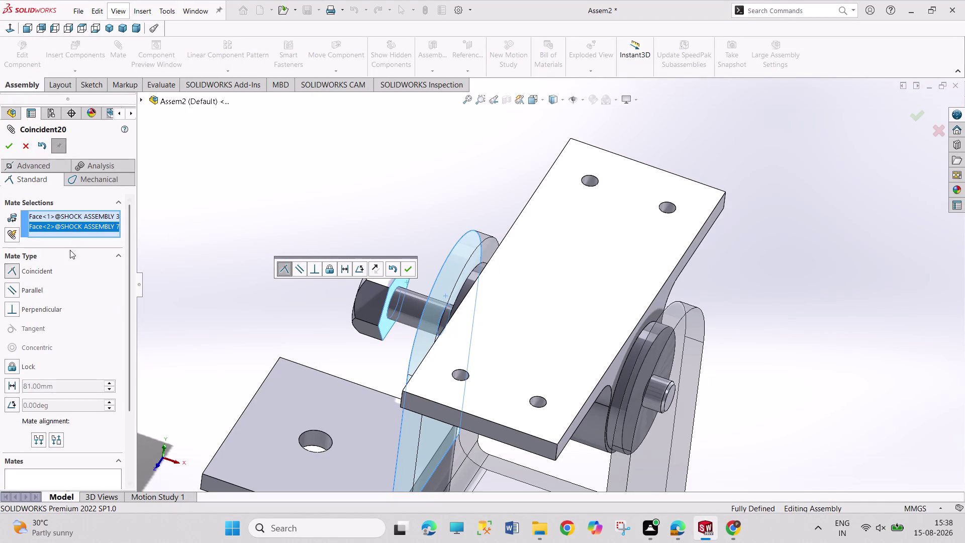
Cancel the Coincident20 mate so the U-support and hex nut stay fully defined.
click(208, 159)
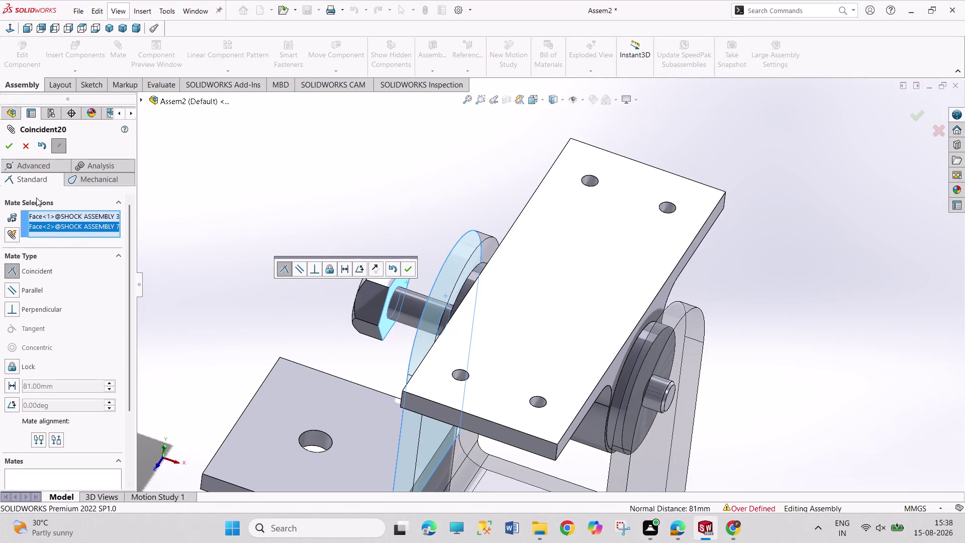
click(26, 145)
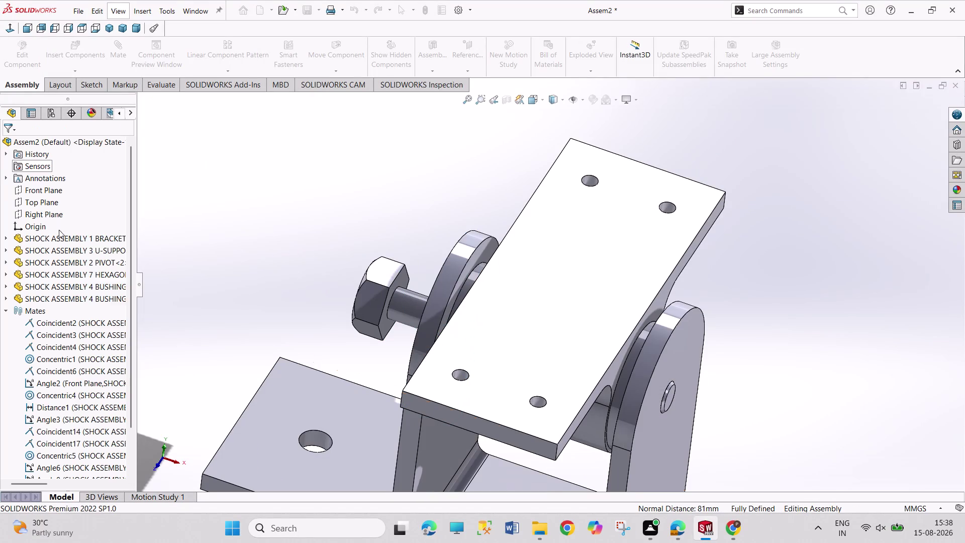
scroll(down, 3)
scroll(down, 3)
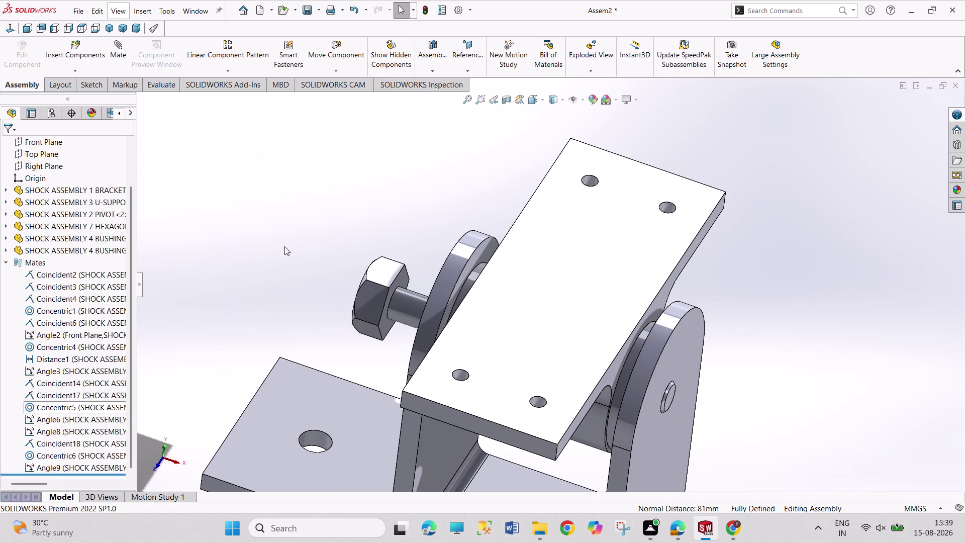
Try dragging the fully defined hexagonal nut to confirm it won't move.
drag(389, 283, 309, 298)
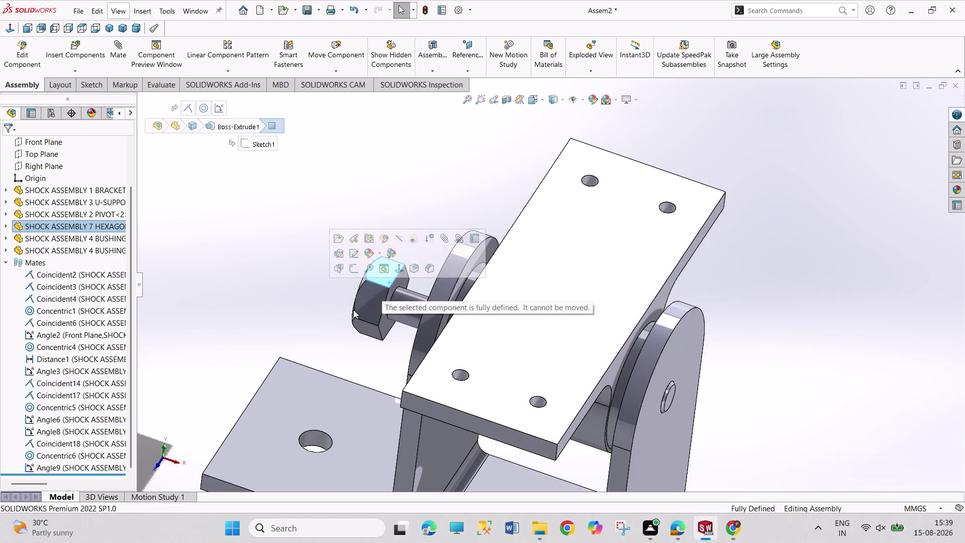
drag(379, 310, 274, 301)
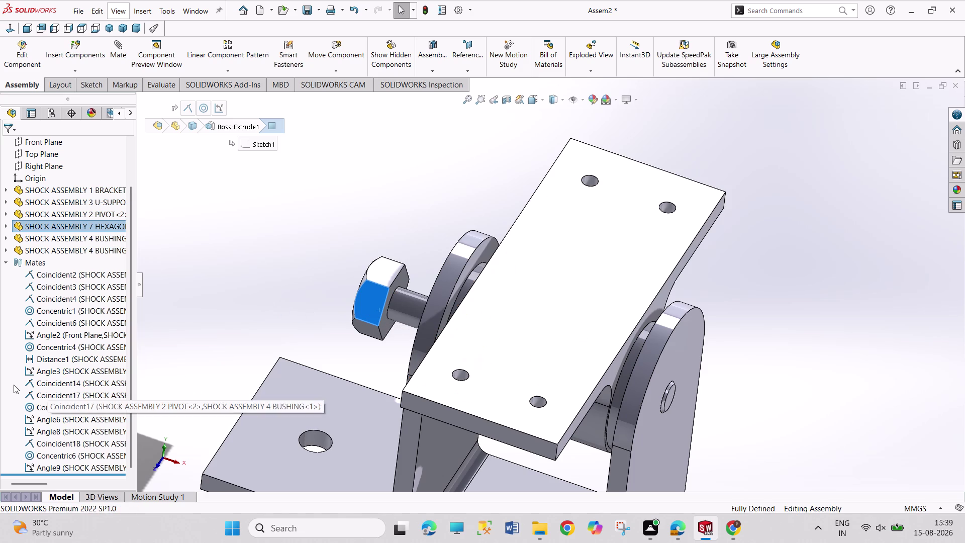
click(69, 381)
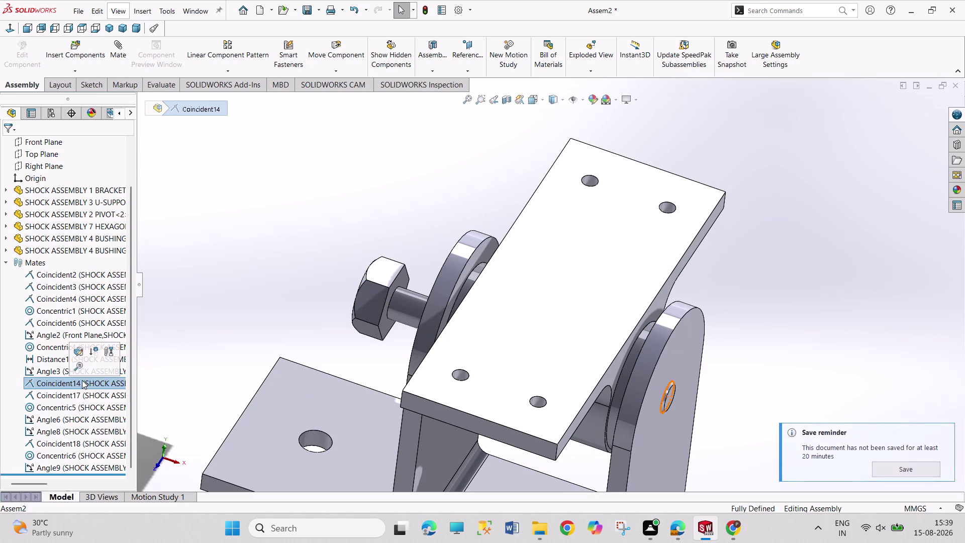
Delete the Coincident14 mate and orbit the assembly toward the bolt side.
right_click(82, 380)
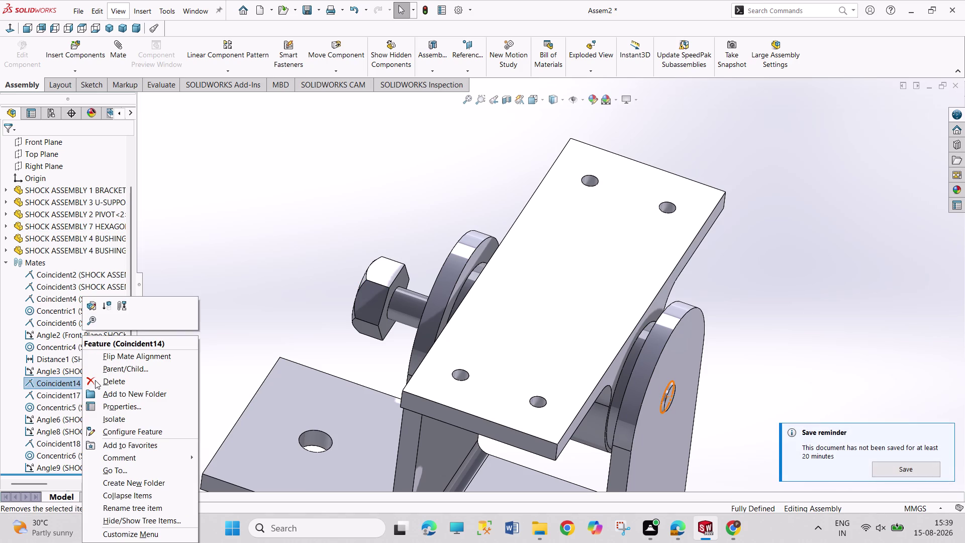
right_click(95, 380)
right_click(100, 379)
click(99, 379)
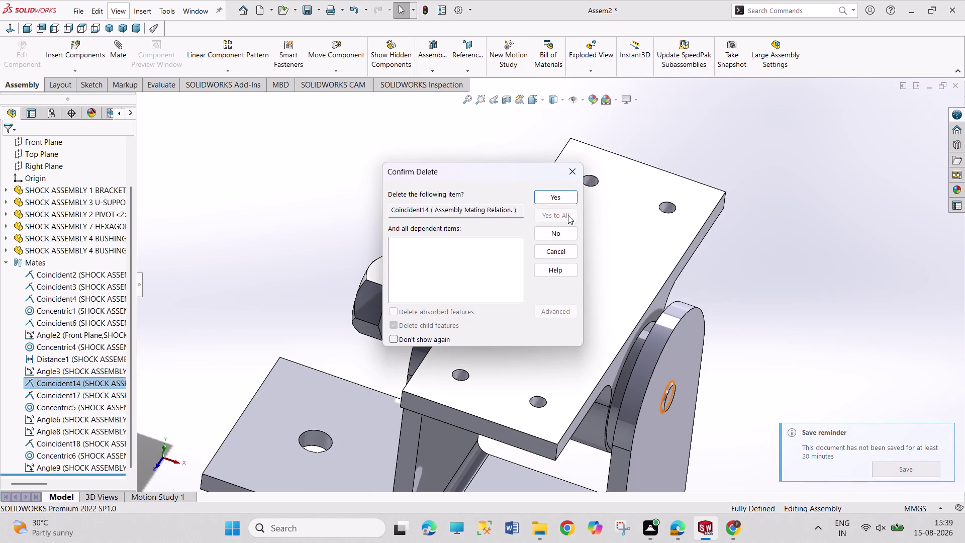
click(562, 191)
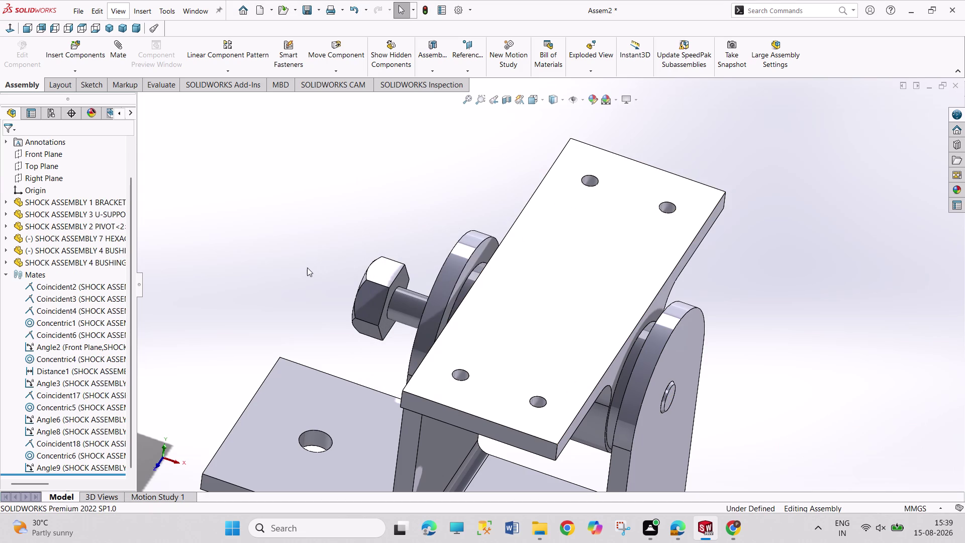
middle_drag(395, 210, 399, 210)
middle_drag(394, 217, 447, 213)
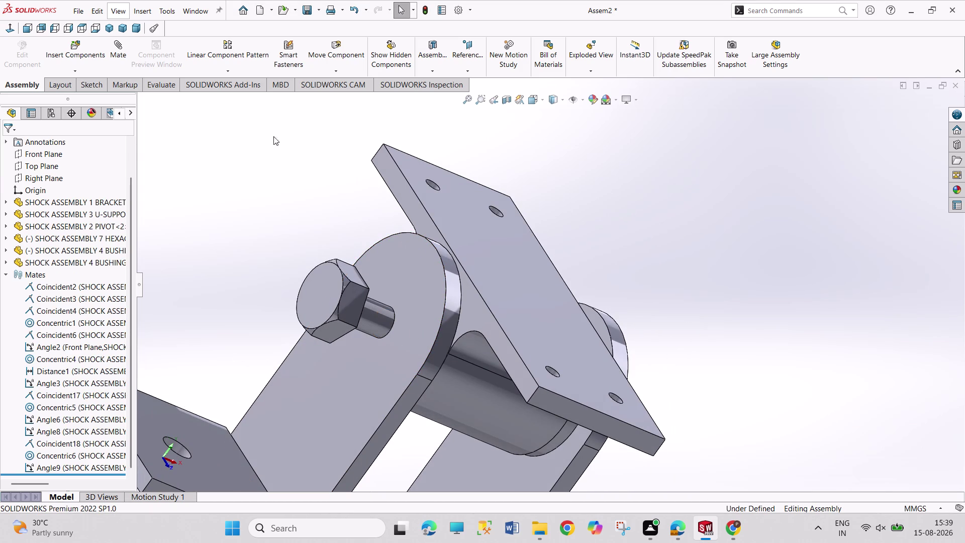
Mate the U-support face and the hexagonal nut face as Coincident21.
drag(116, 62, 121, 61)
click(403, 334)
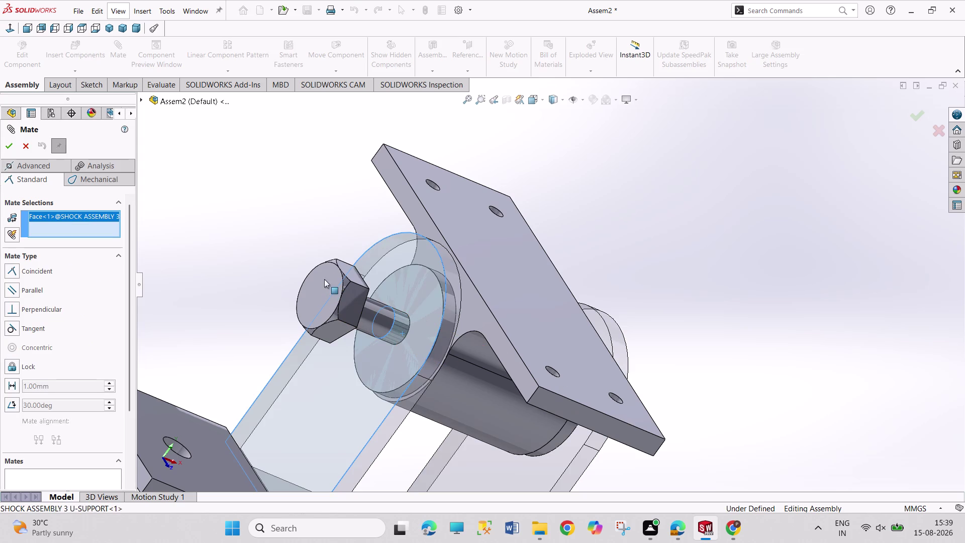
scroll(down, 3)
middle_drag(288, 247, 253, 261)
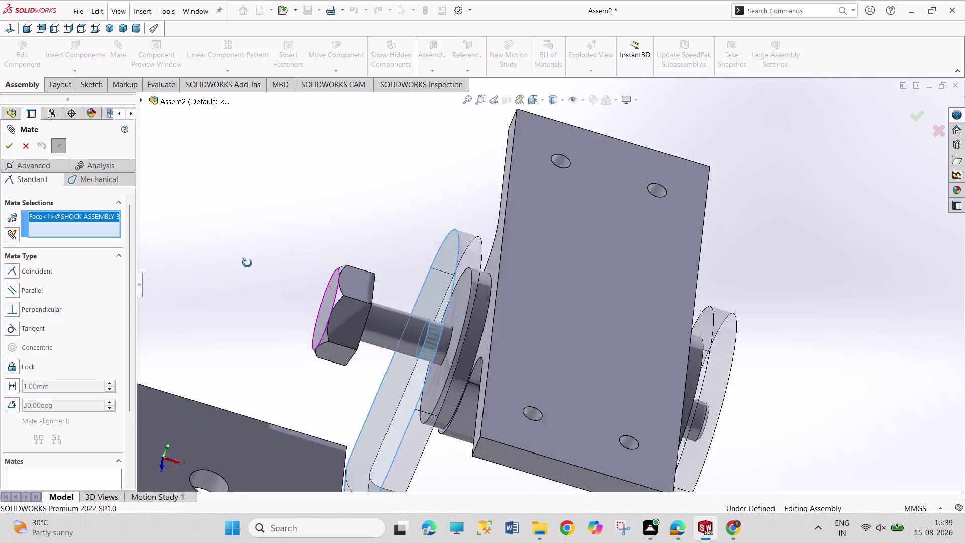
middle_drag(253, 261, 210, 278)
scroll(up, 3)
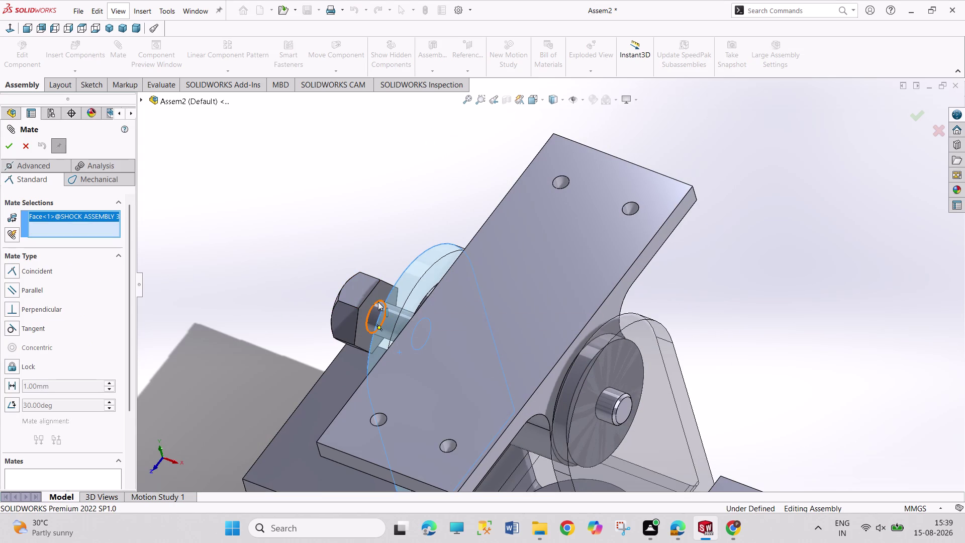
click(377, 294)
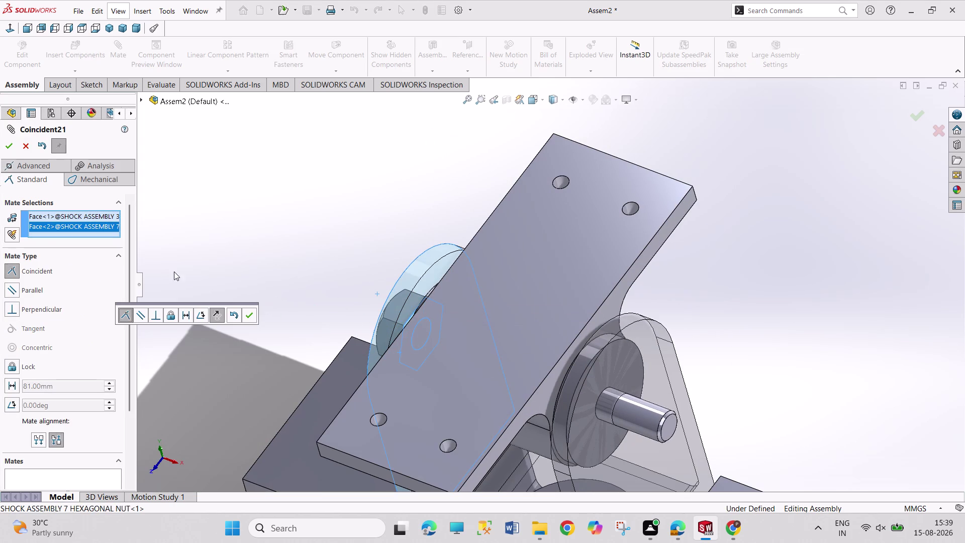
click(5, 143)
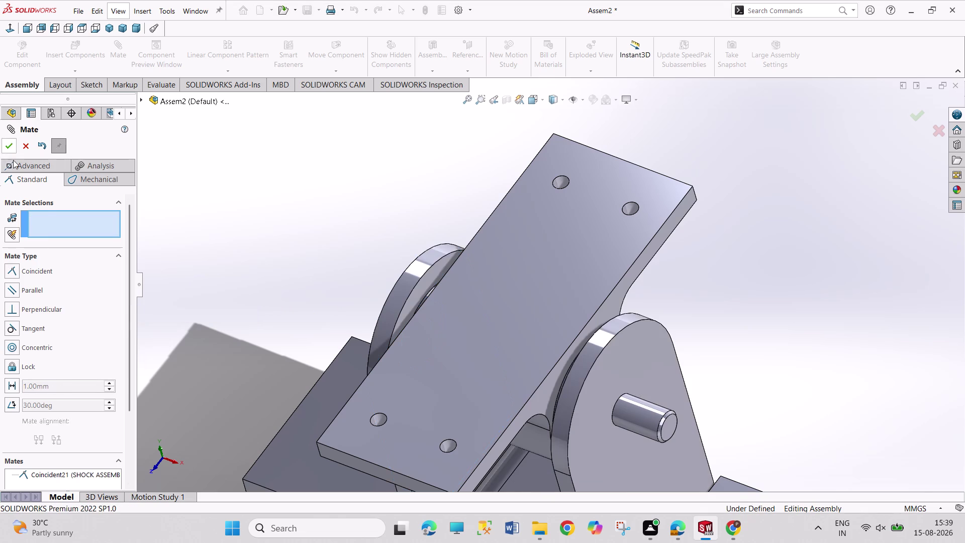
click(7, 138)
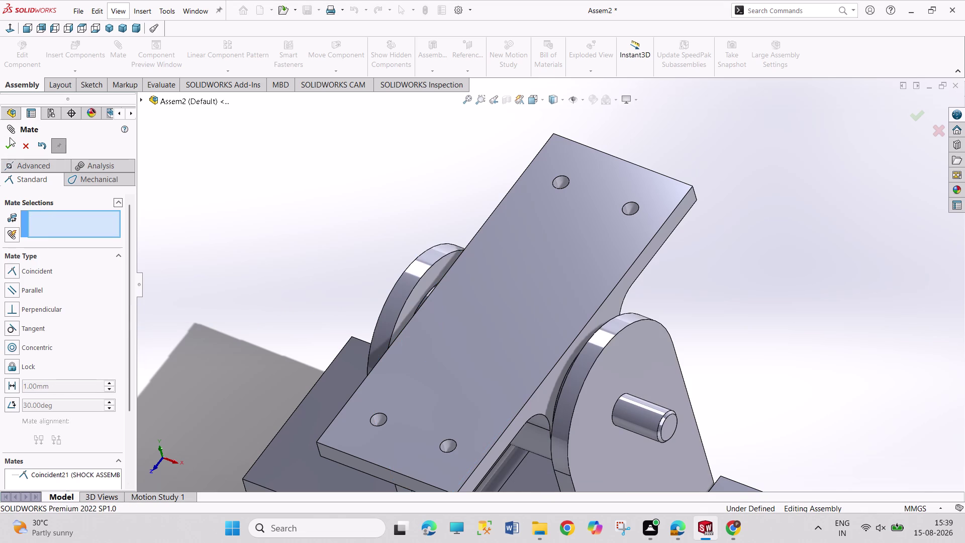
click(16, 143)
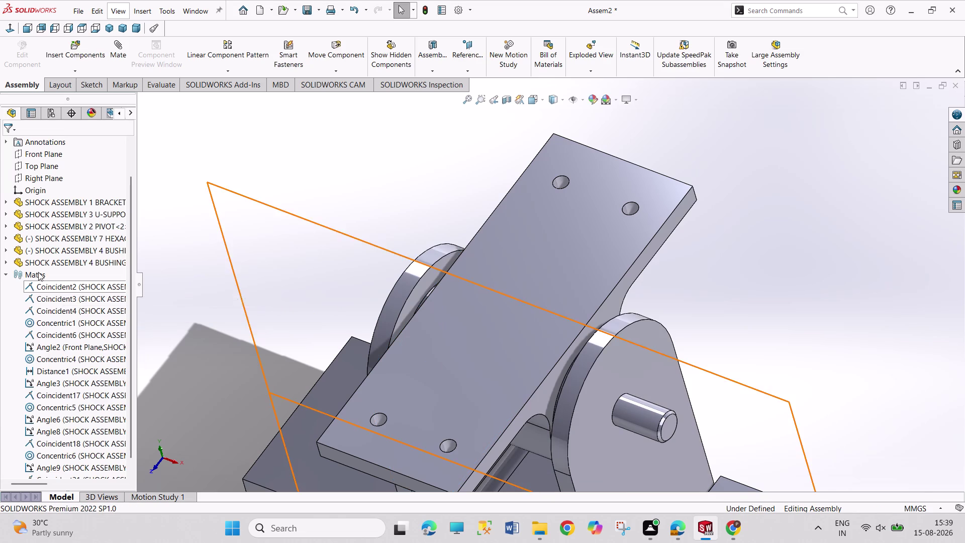
Select the unconstrained bushing and orbit and zoom around the bracket.
click(54, 245)
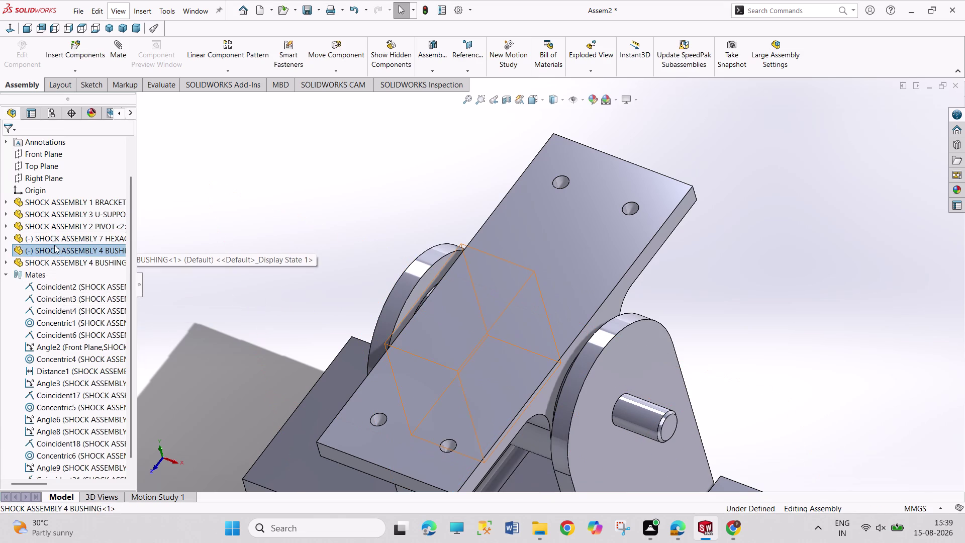
middle_drag(235, 273, 251, 267)
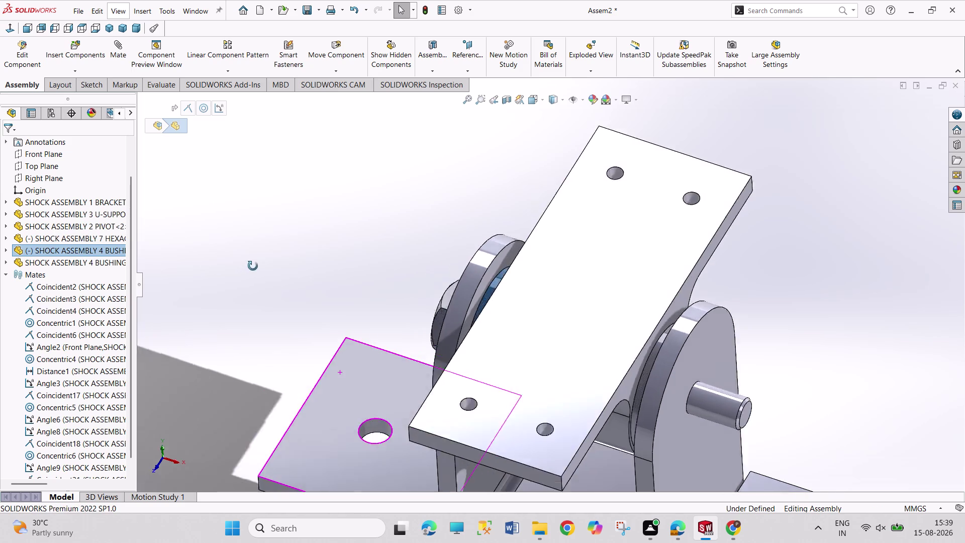
middle_drag(251, 267, 274, 254)
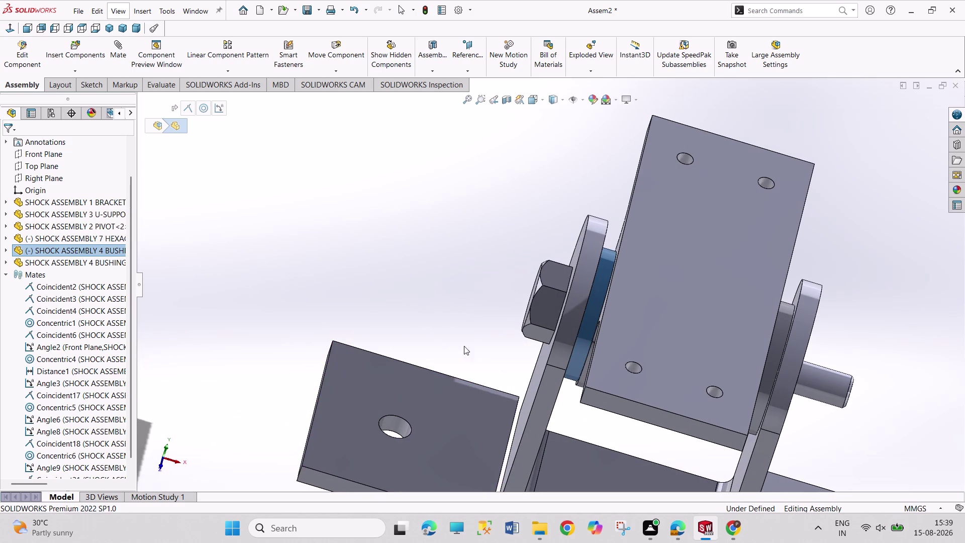
scroll(down, 3)
scroll(down, 3)
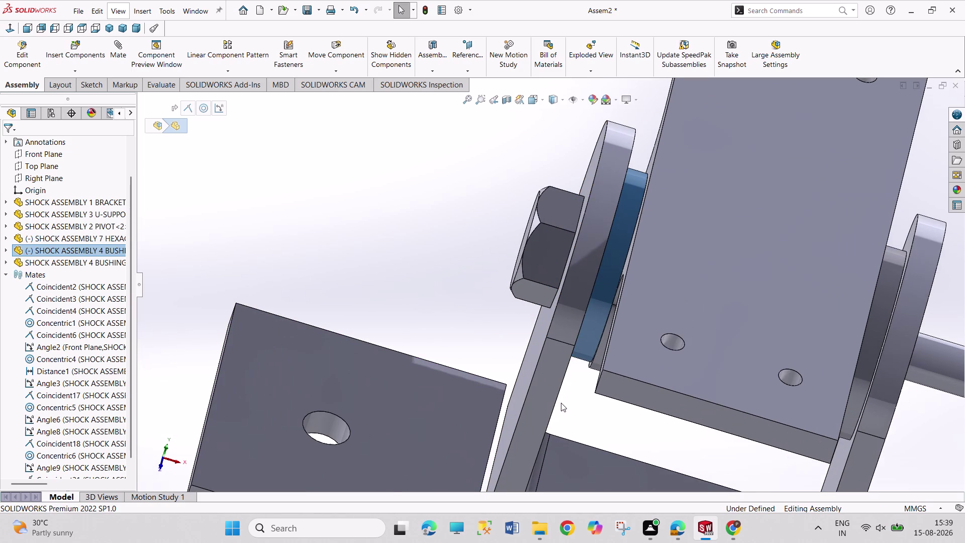
scroll(up, 3)
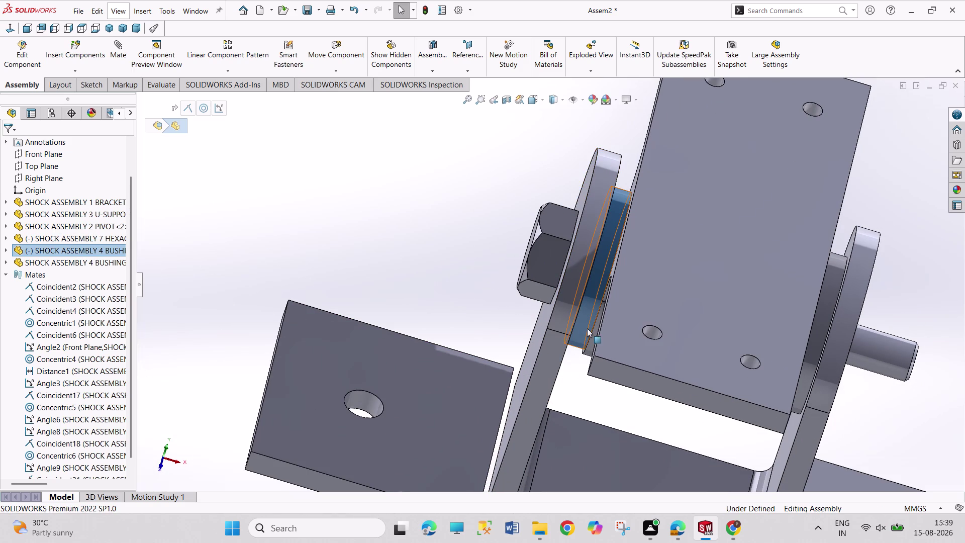
Slide the bushing and the hex bolt along the shaft, clear of the bracket.
drag(587, 328, 504, 294)
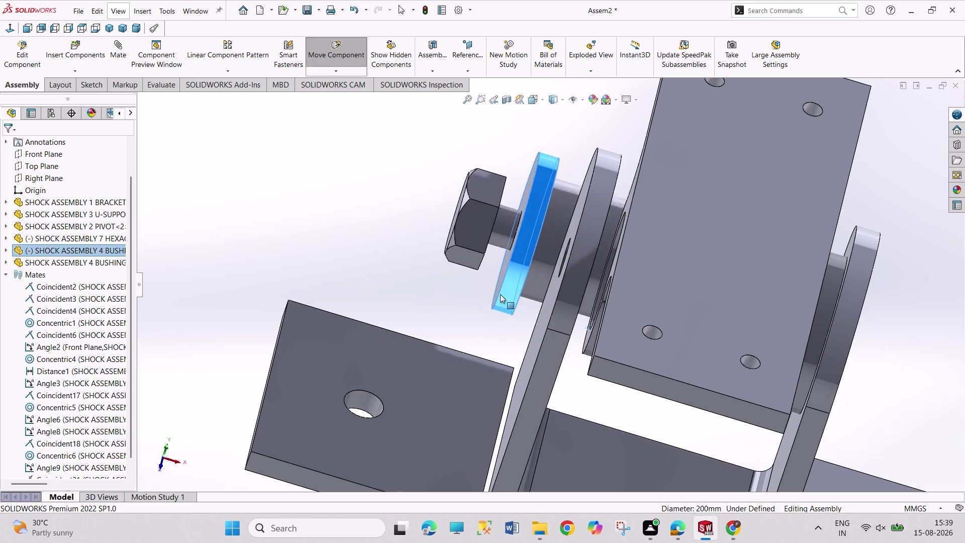
drag(504, 294, 306, 288)
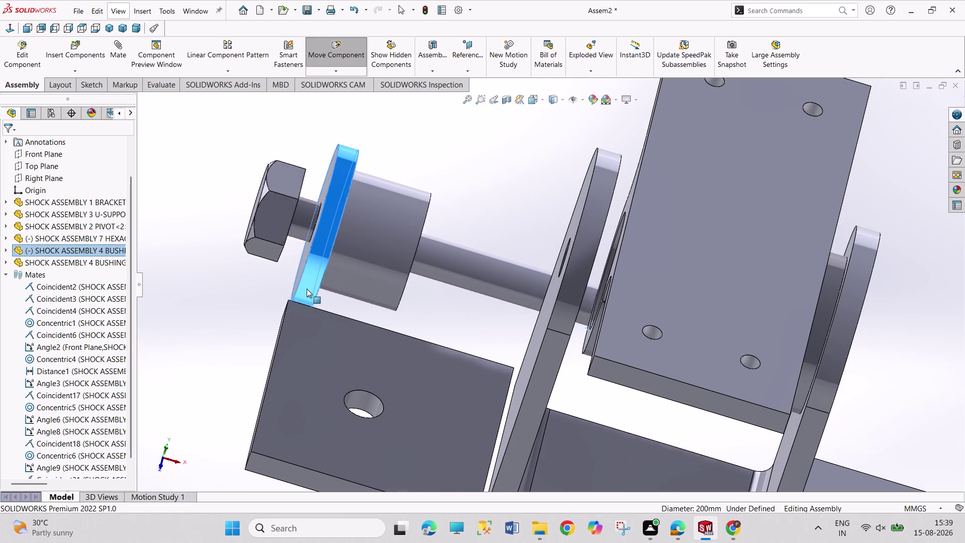
drag(306, 287, 359, 304)
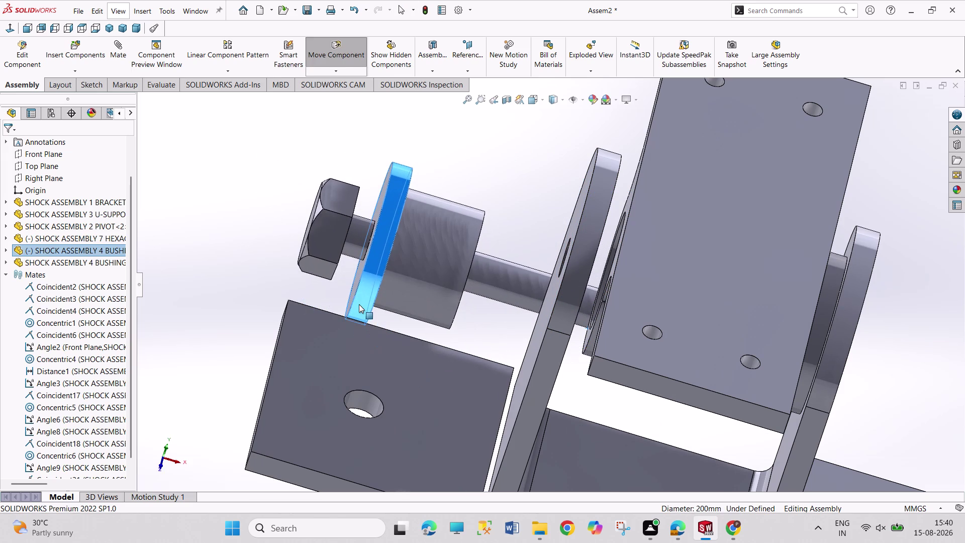
click(479, 321)
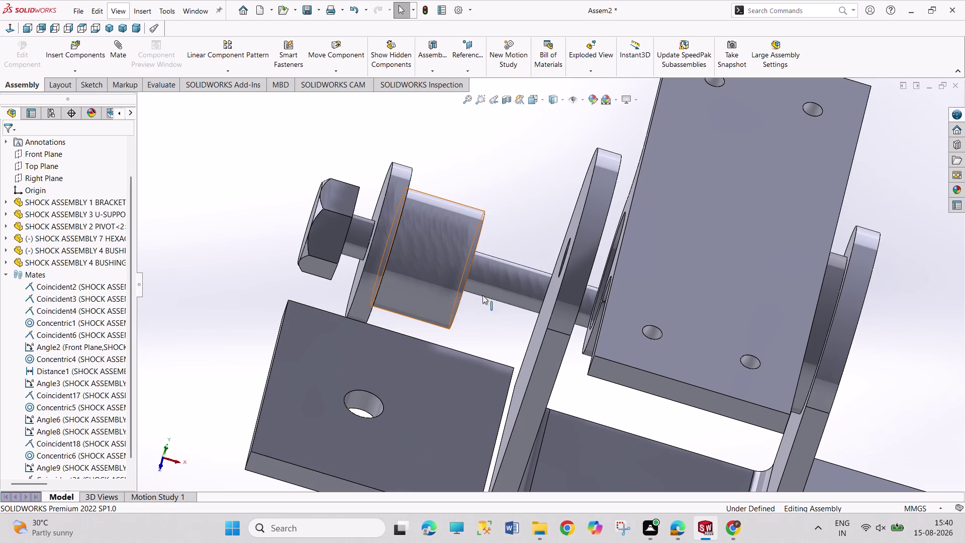
drag(489, 291, 174, 190)
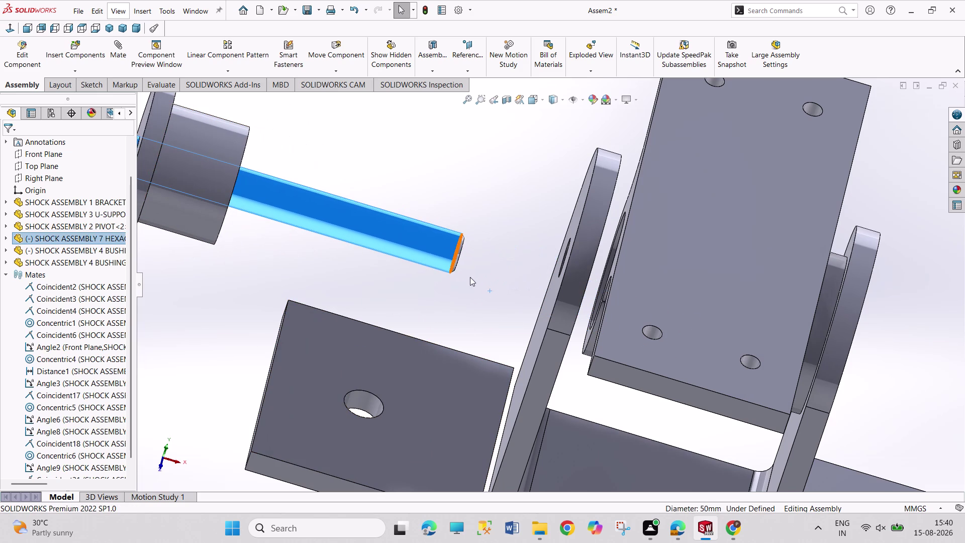
middle_drag(470, 274, 442, 273)
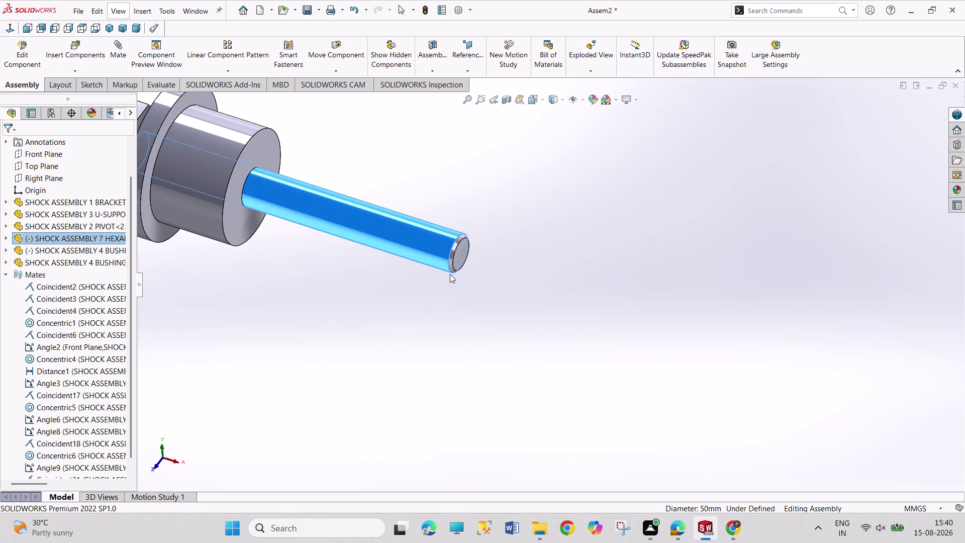
Fix the hexagonal nut in place so the assembly reads fully defined.
click(451, 274)
scroll(up, 3)
scroll(up, 3)
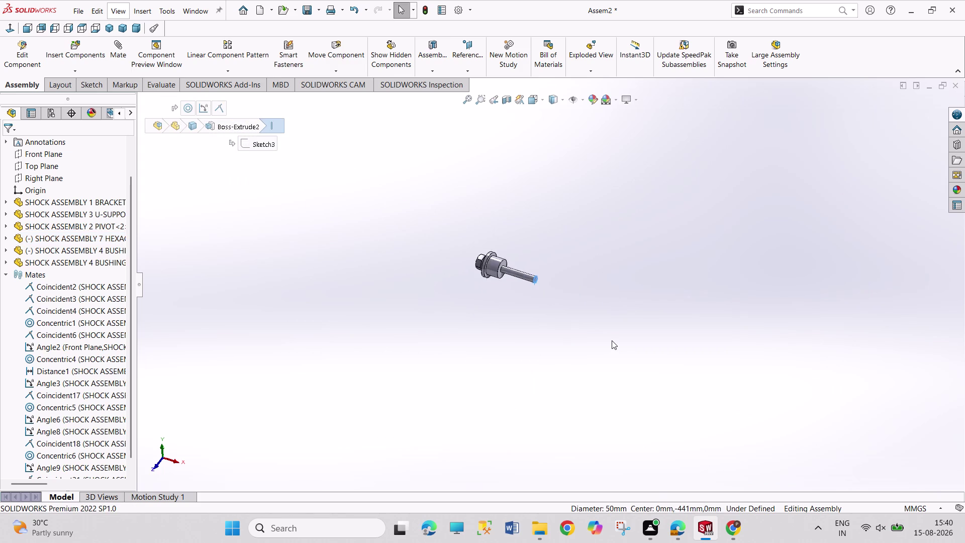
scroll(down, 3)
scroll(up, 3)
scroll(up, 3)
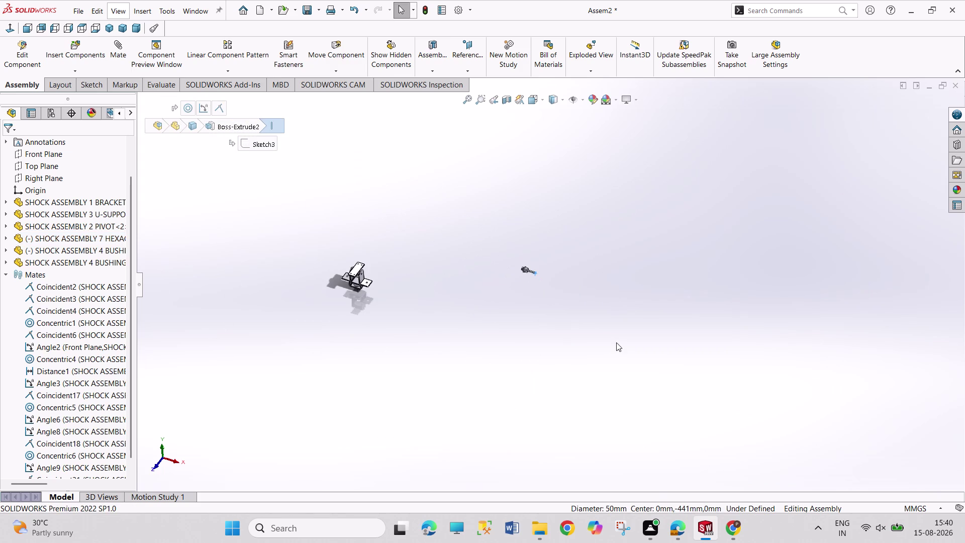
scroll(down, 3)
scroll(down, 3)
scroll(down, 3)
scroll(up, 3)
scroll(up, 3)
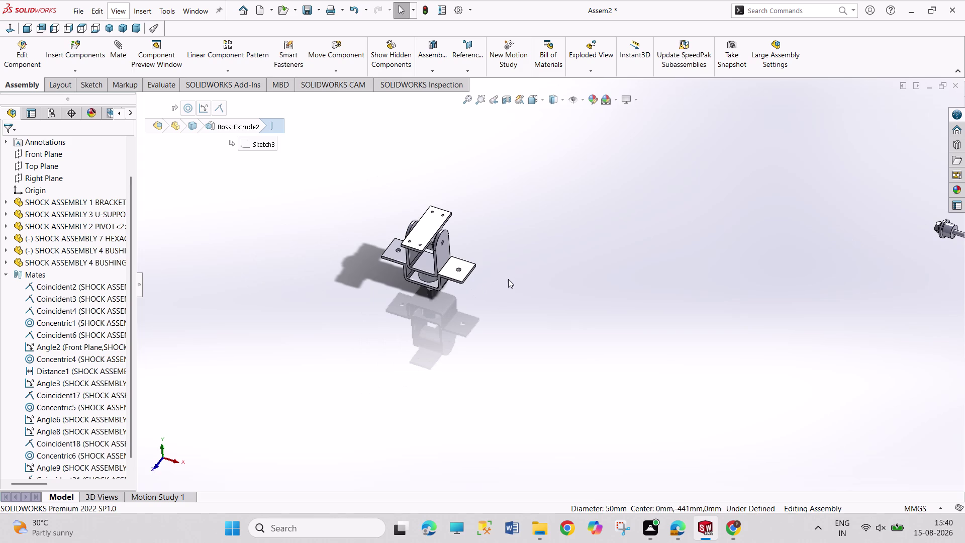
click(442, 247)
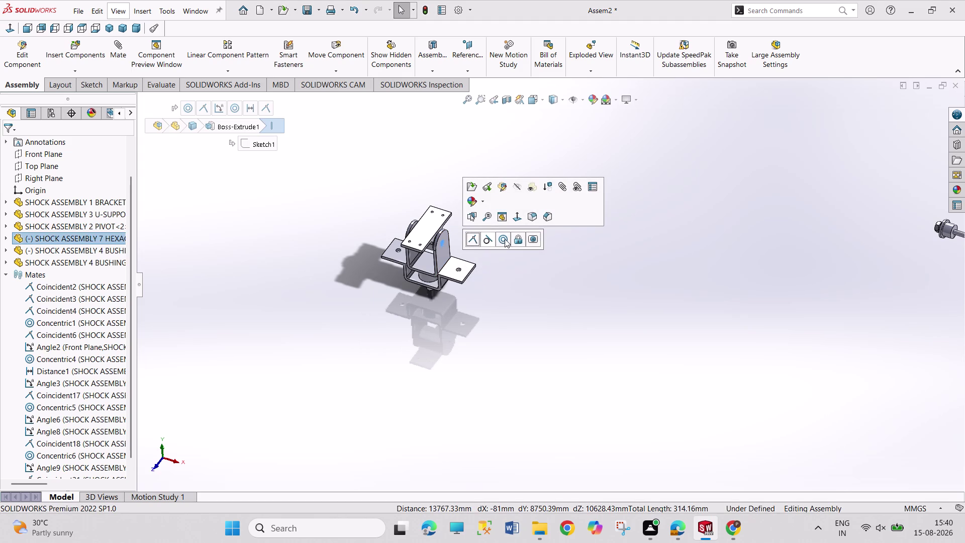
click(505, 238)
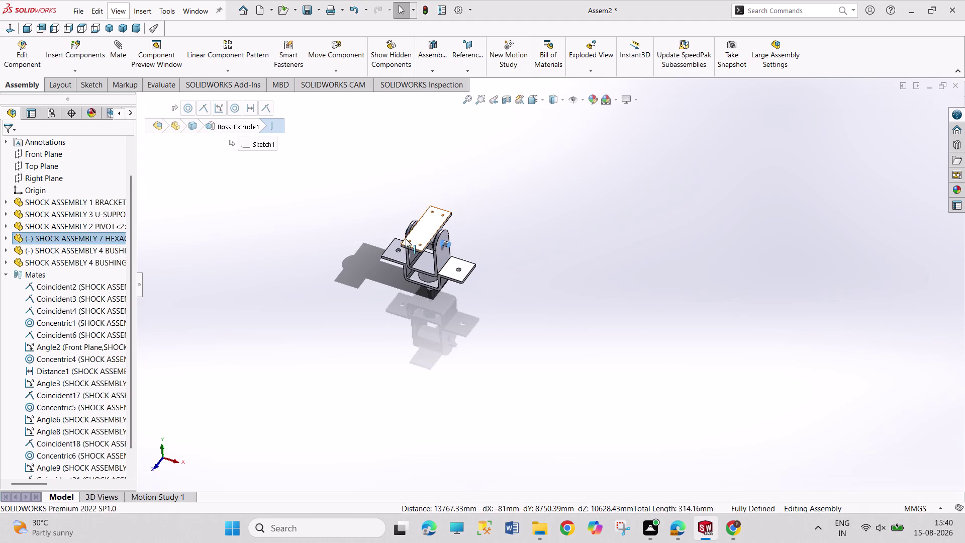
Zoom and orbit in close on the bracket to see its top.
scroll(up, 3)
scroll(down, 3)
scroll(down, 3)
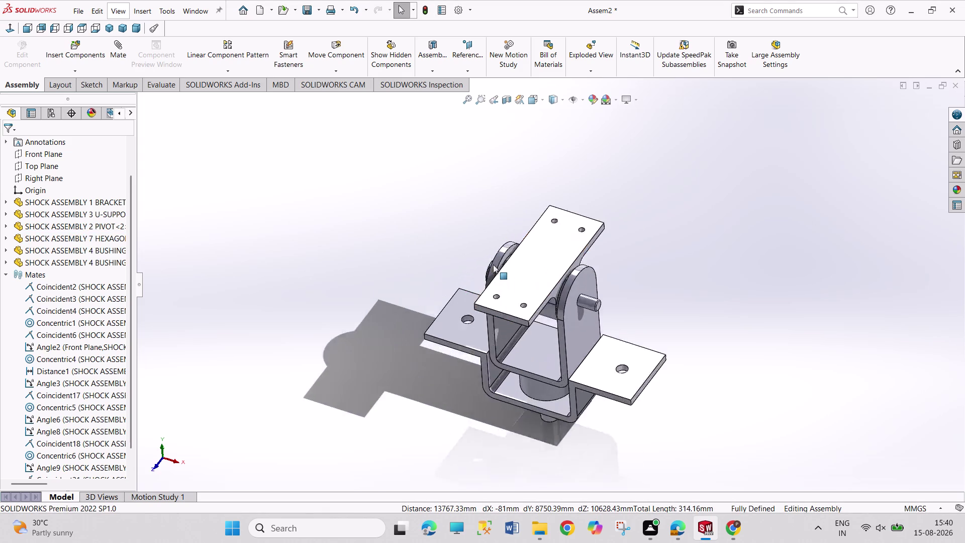
scroll(down, 3)
middle_drag(444, 282, 489, 282)
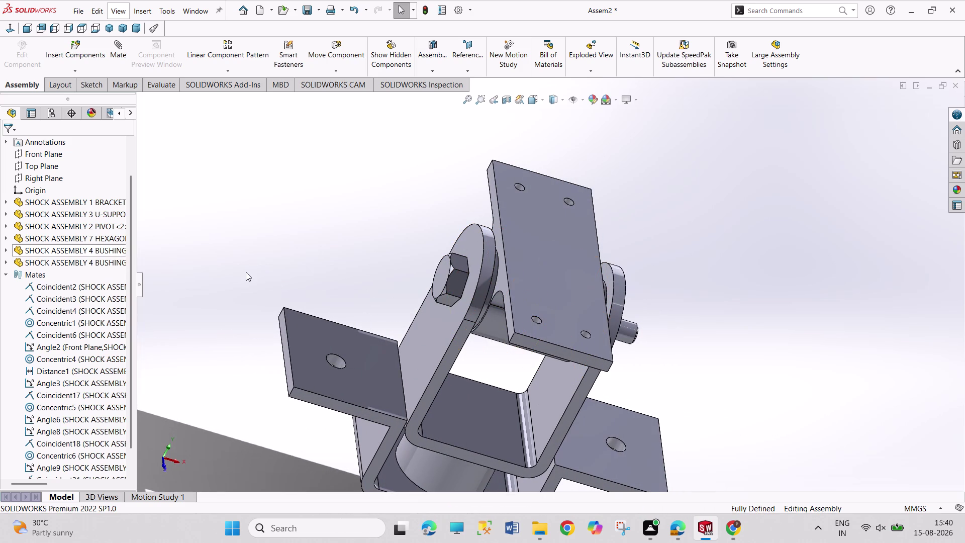
middle_drag(252, 275, 232, 250)
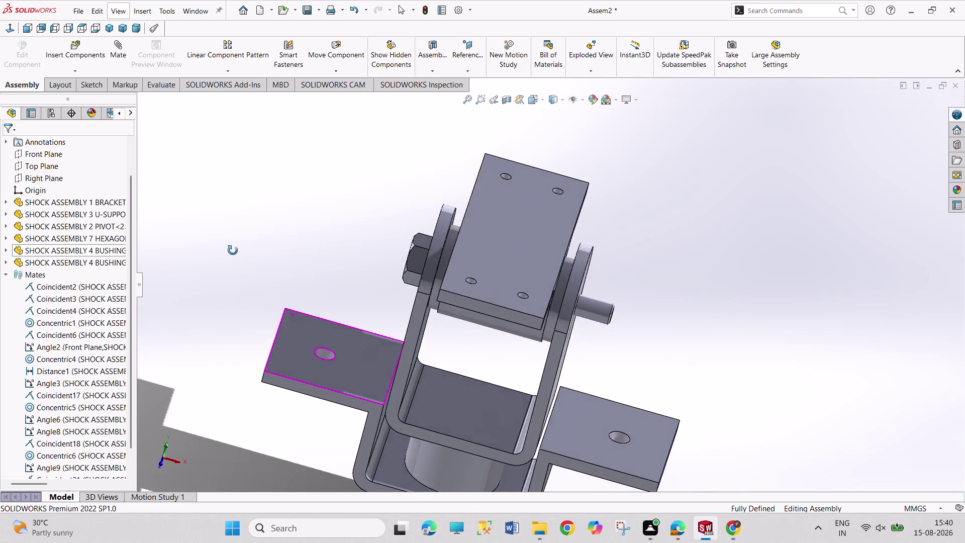
middle_drag(233, 250, 217, 249)
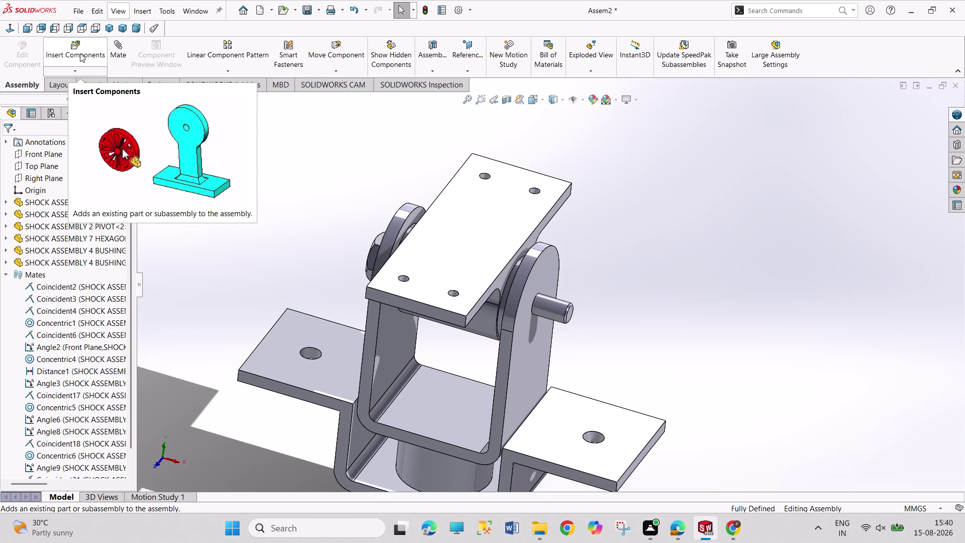
Insert SHOCK ASSEMBLY 8 CASTLE NUT and place it beside the bracket's protruding pin.
click(80, 57)
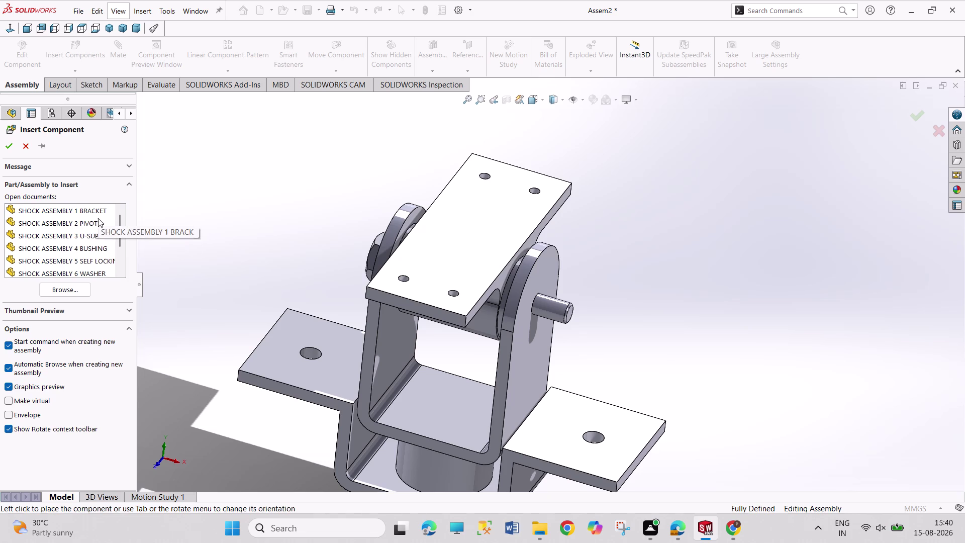
scroll(down, 3)
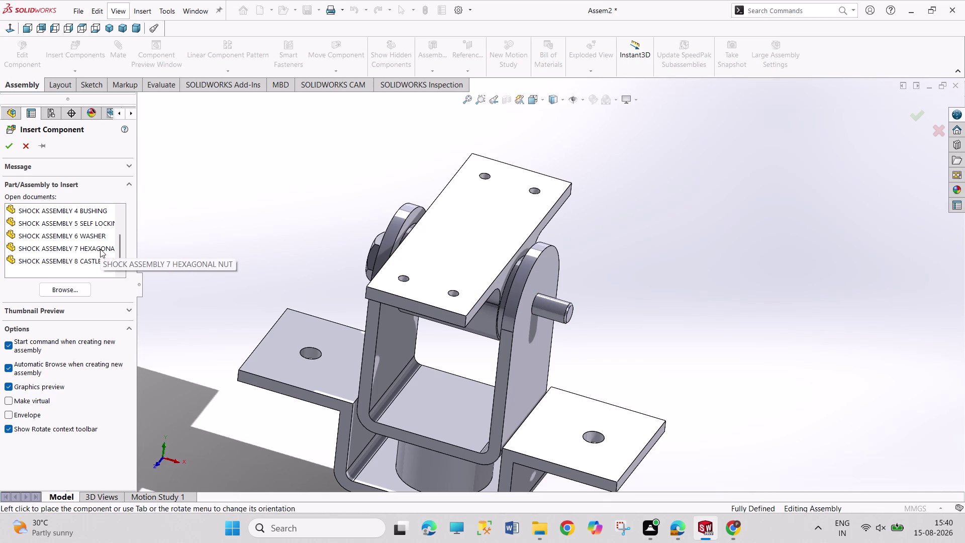
double_click(106, 224)
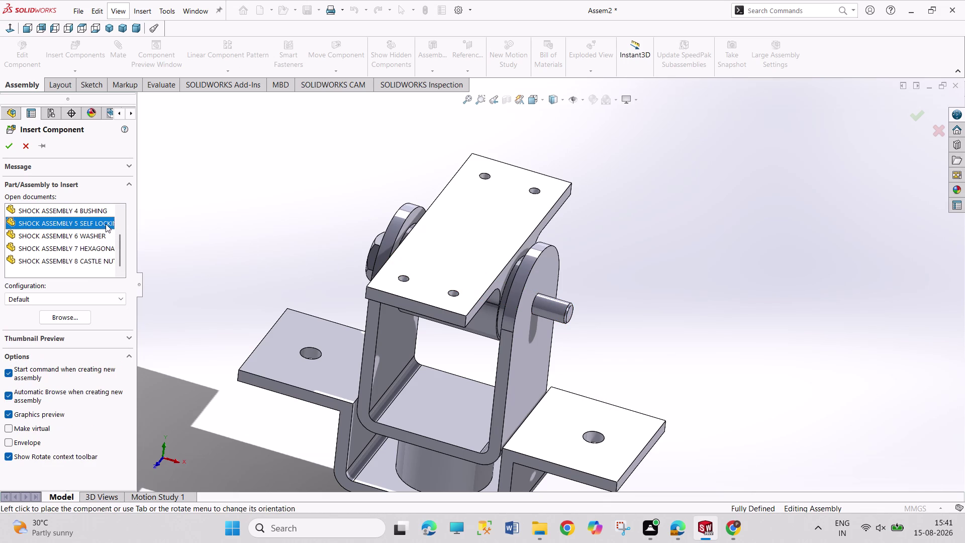
double_click(92, 248)
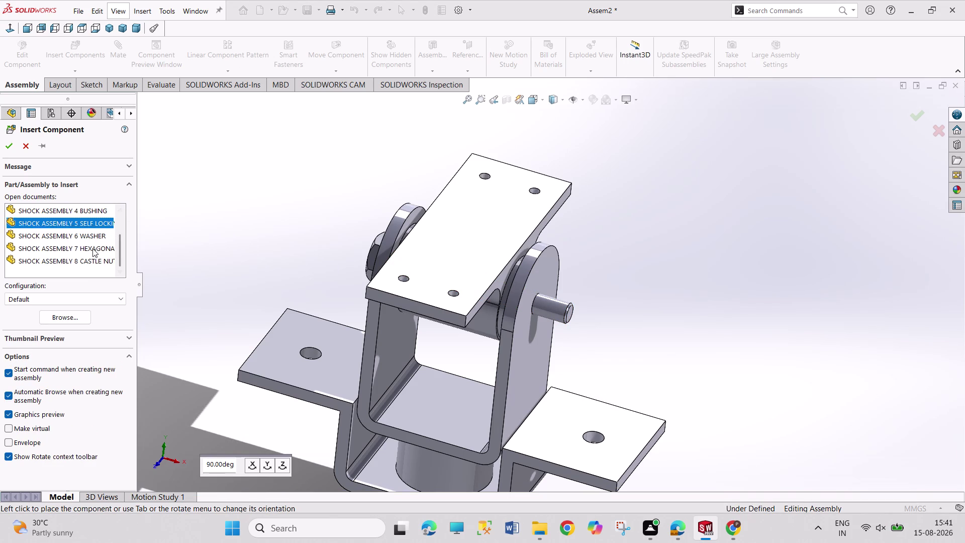
double_click(103, 259)
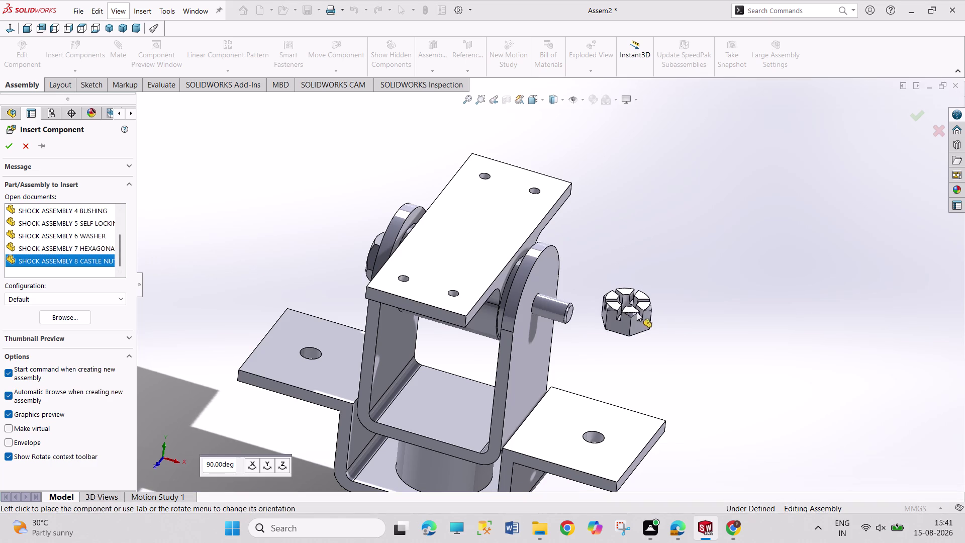
click(640, 306)
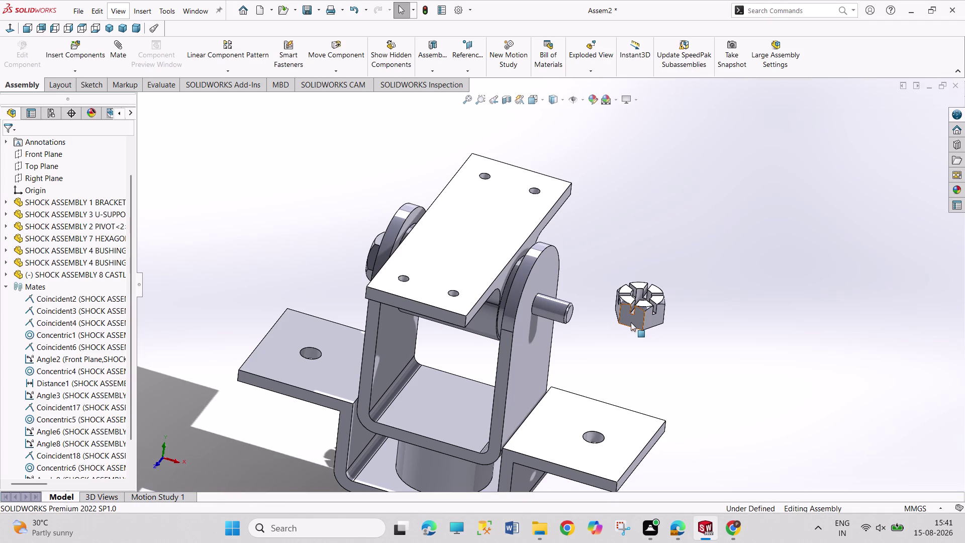
middle_drag(593, 341, 617, 236)
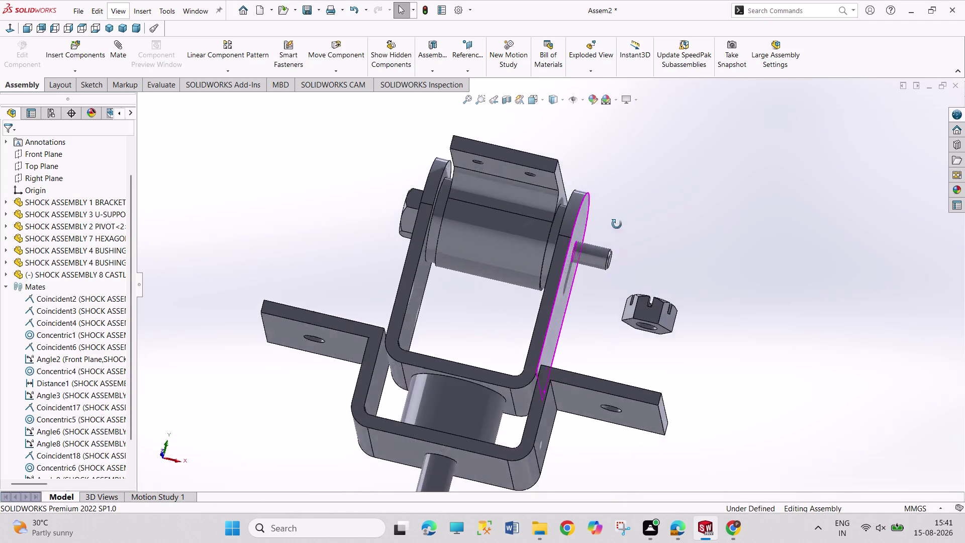
middle_drag(617, 236, 617, 212)
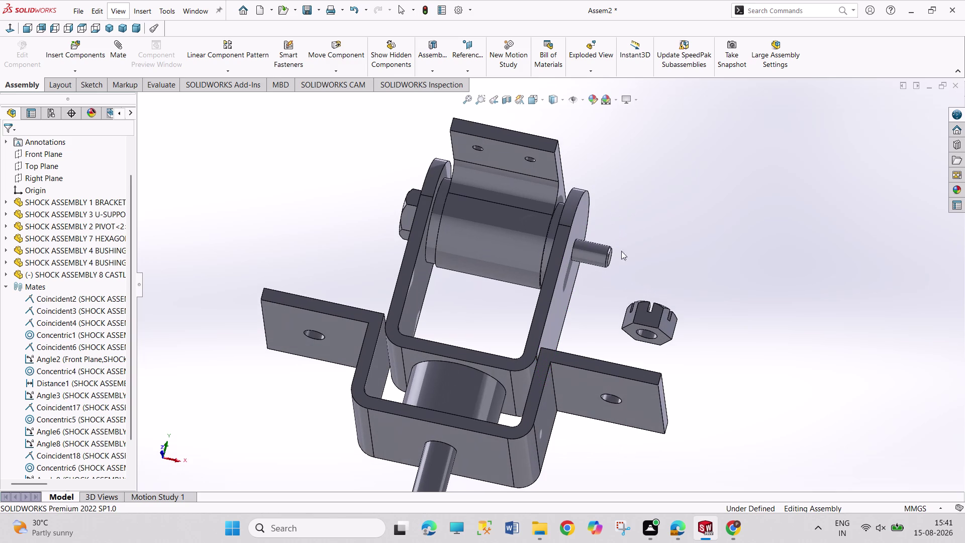
Make the castle nut's hole concentric with the pin.
click(657, 338)
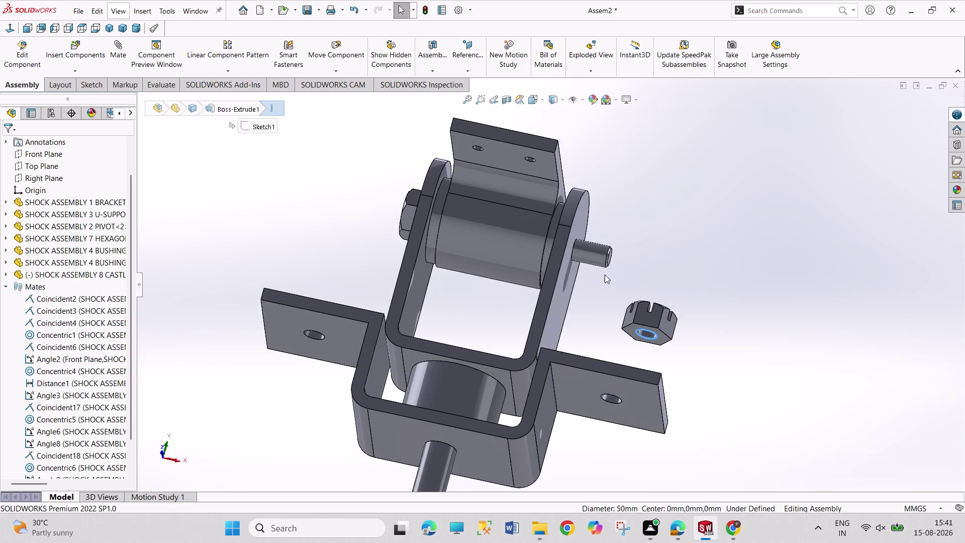
click(605, 265)
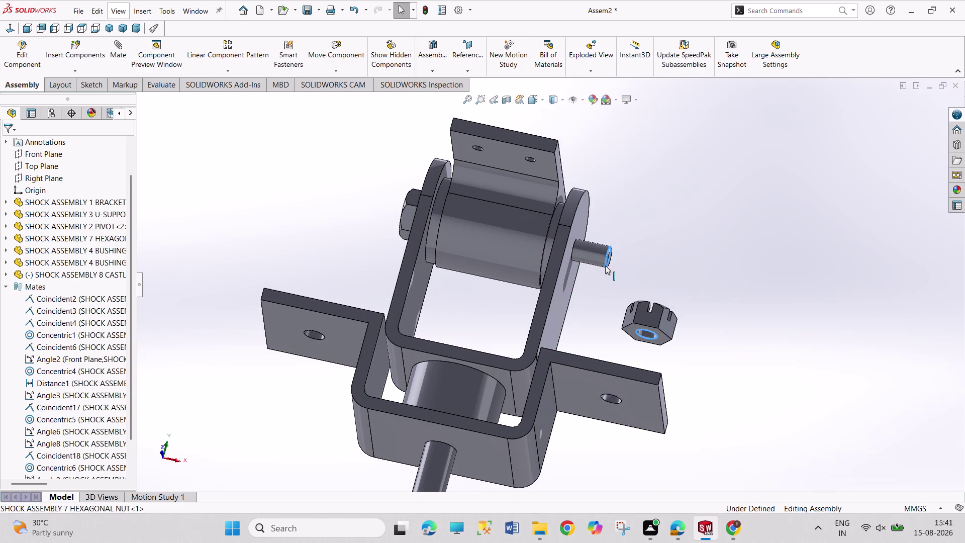
click(665, 260)
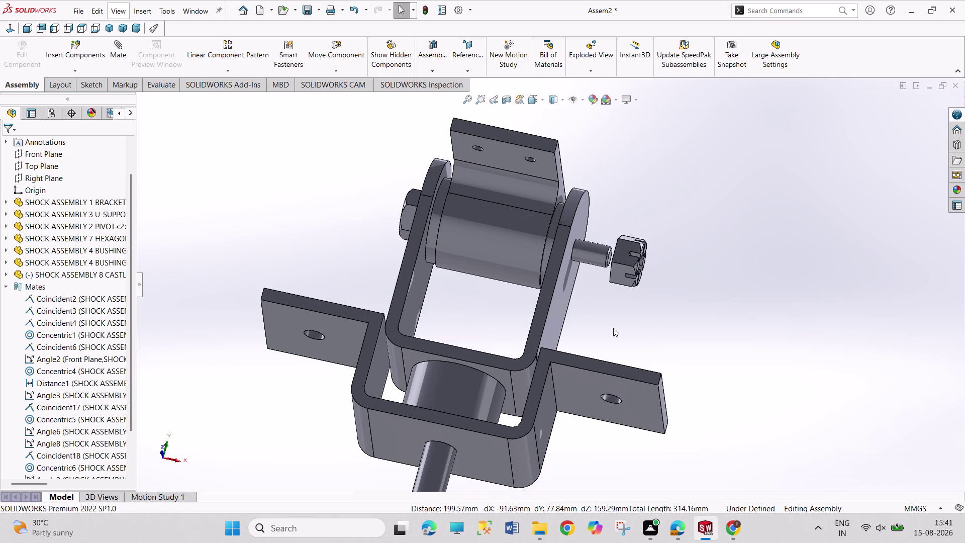
Seat the castle nut's flat face against the U-support's outer face.
middle_drag(600, 319, 638, 341)
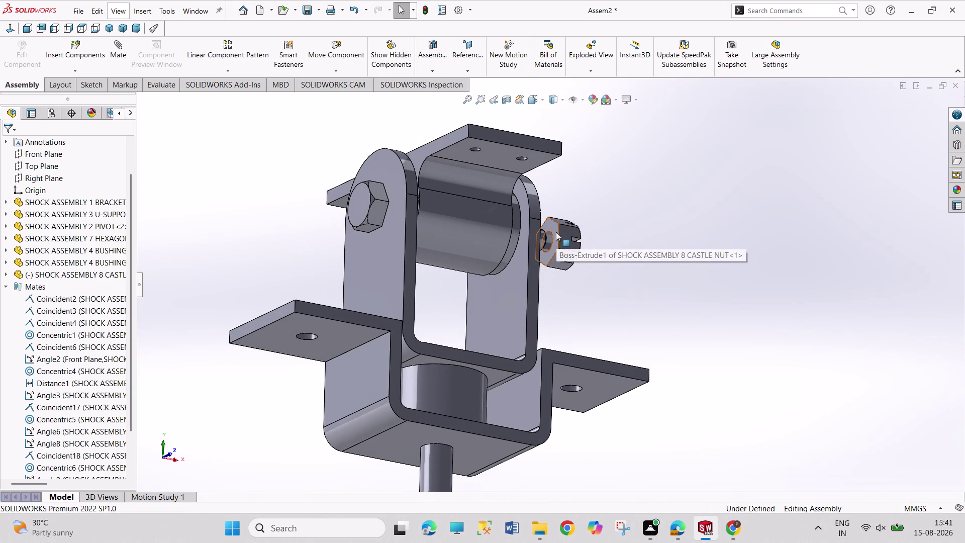
click(556, 232)
middle_drag(598, 279, 511, 303)
click(584, 283)
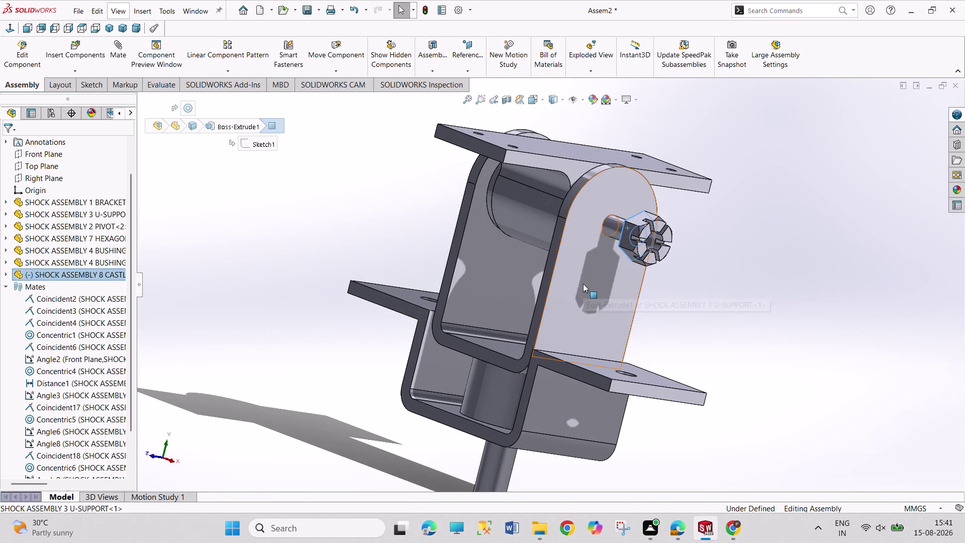
click(614, 273)
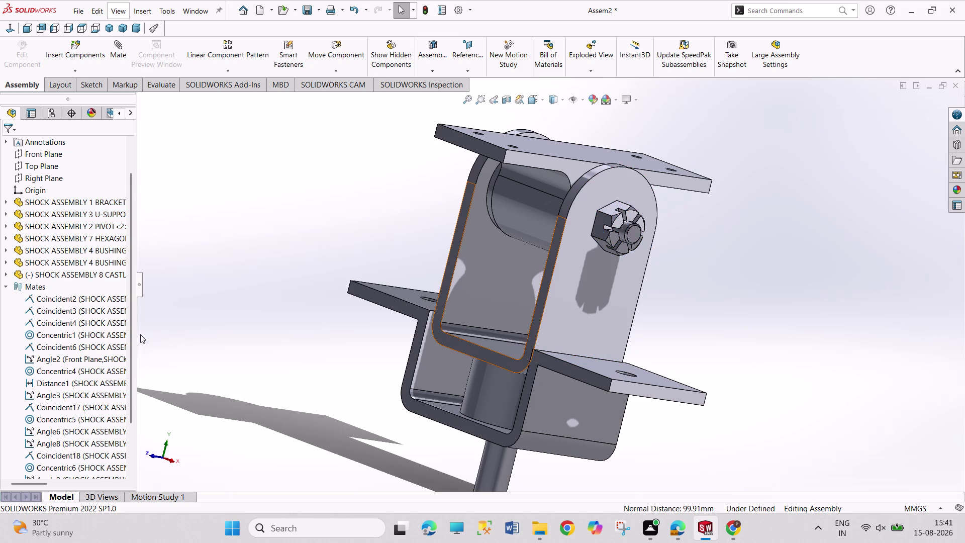
Try an angle mate between the castle nut and assembly Top Planes, then undo it.
click(6, 274)
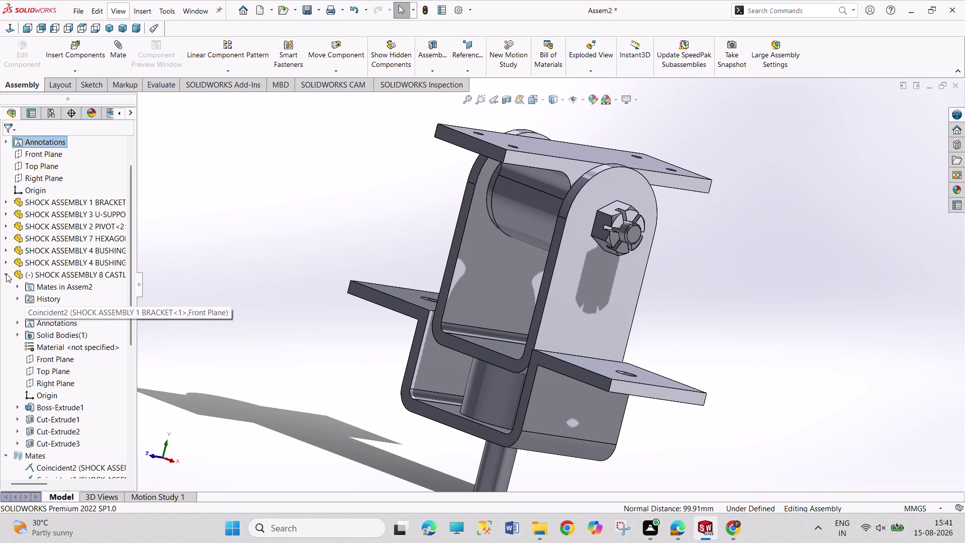
click(48, 380)
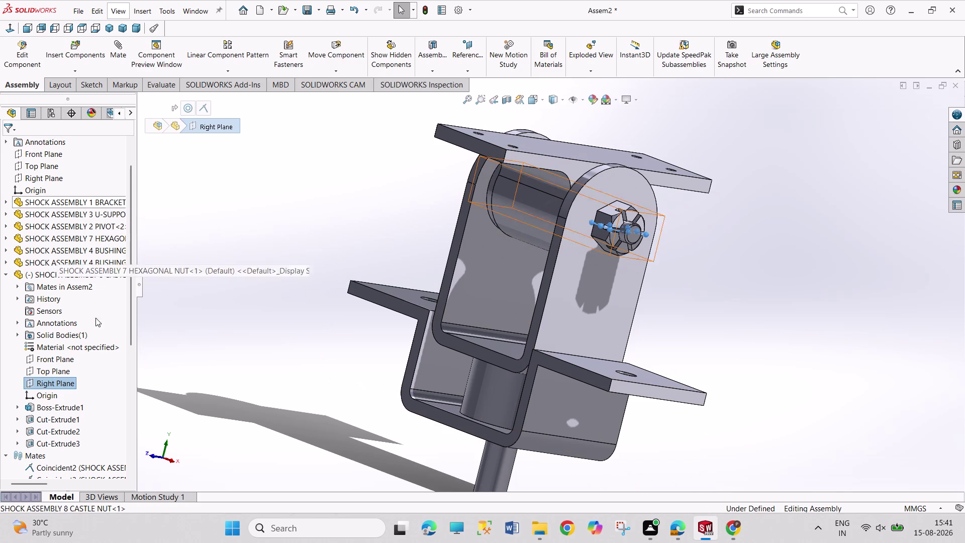
click(200, 357)
click(56, 371)
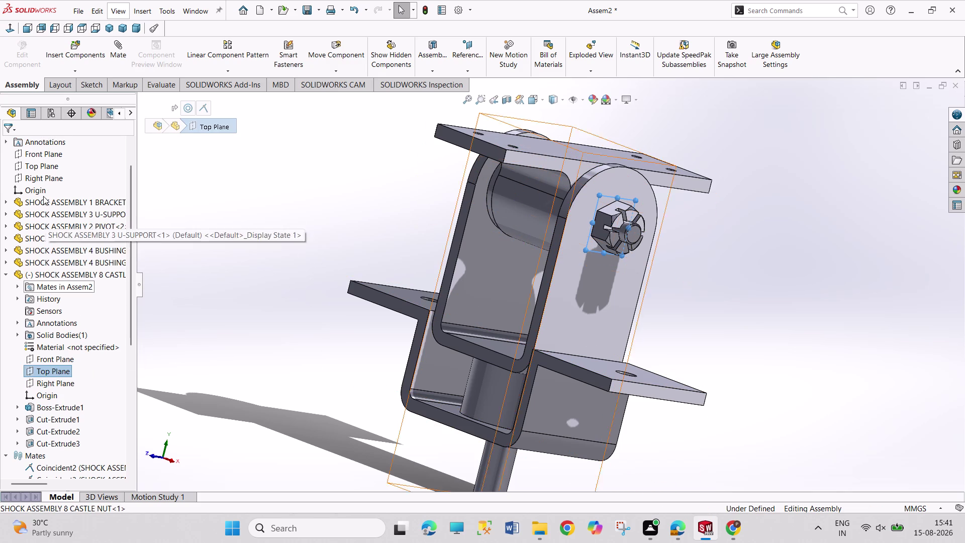
click(32, 163)
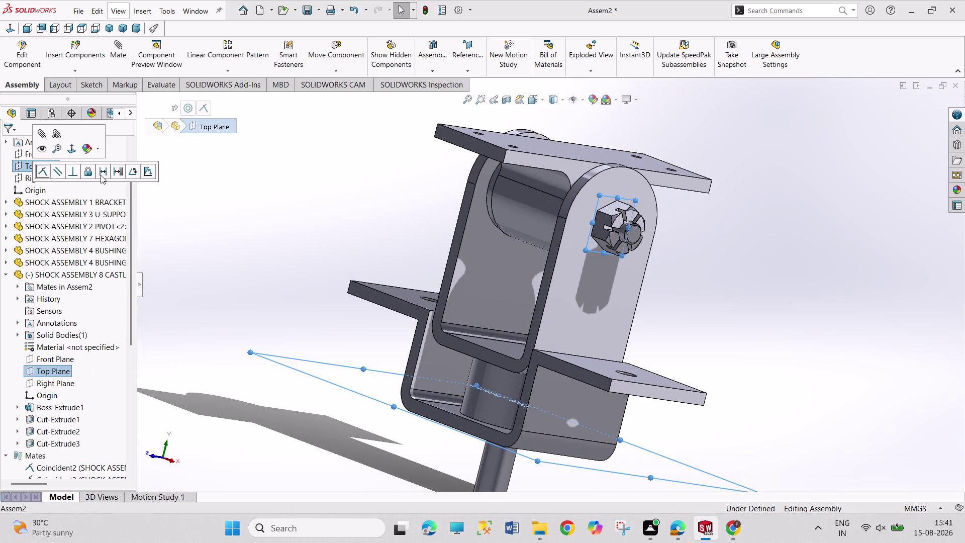
click(131, 174)
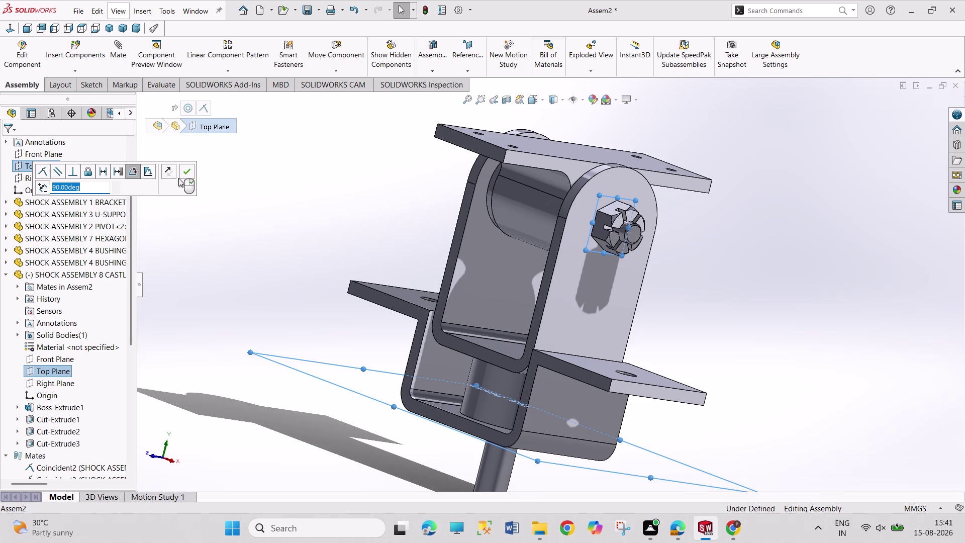
click(185, 171)
key(ctrl+z)
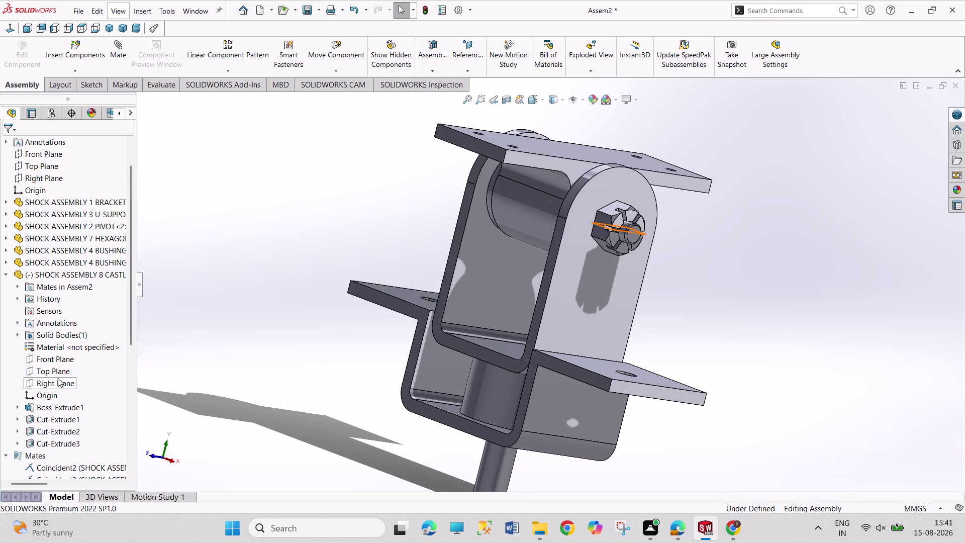
Add an angle mate between the castle nut and assembly Front Planes.
click(58, 359)
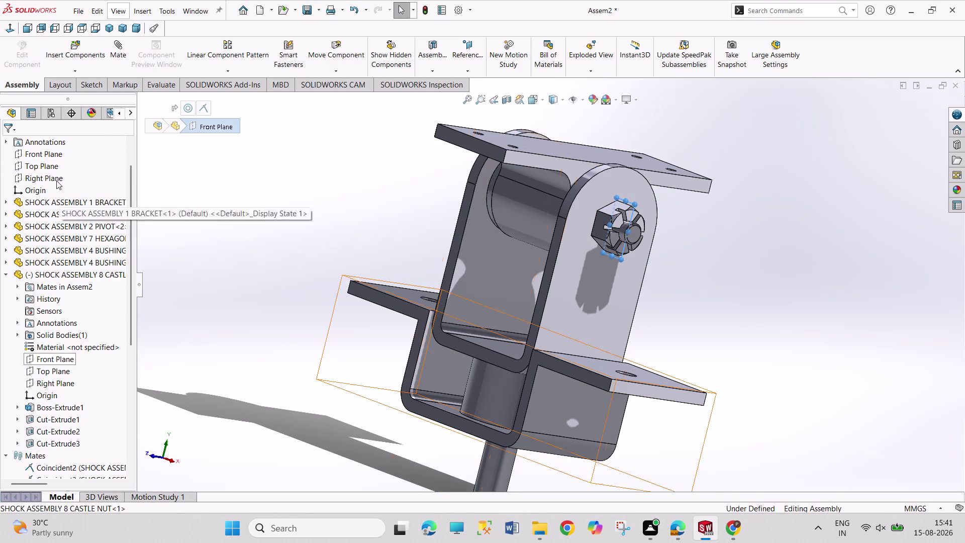
click(49, 157)
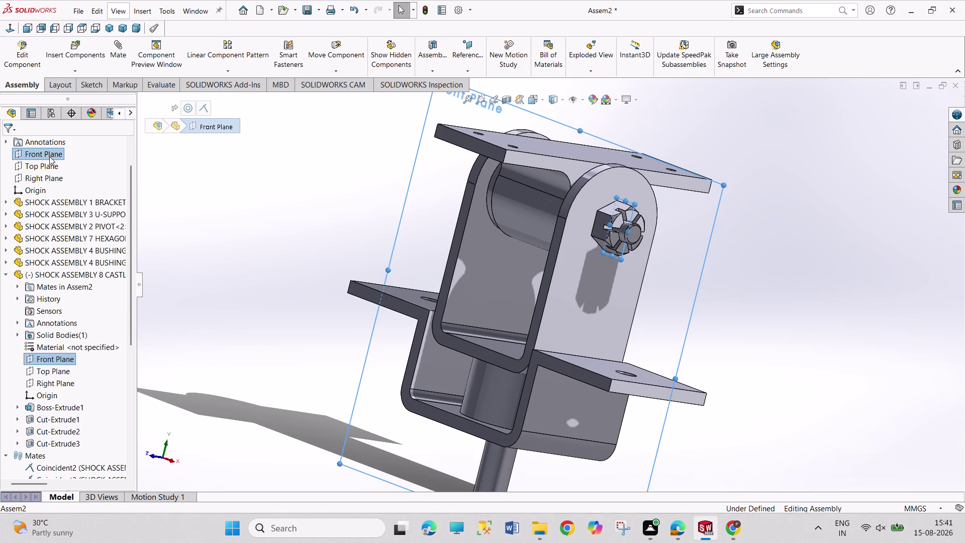
click(120, 65)
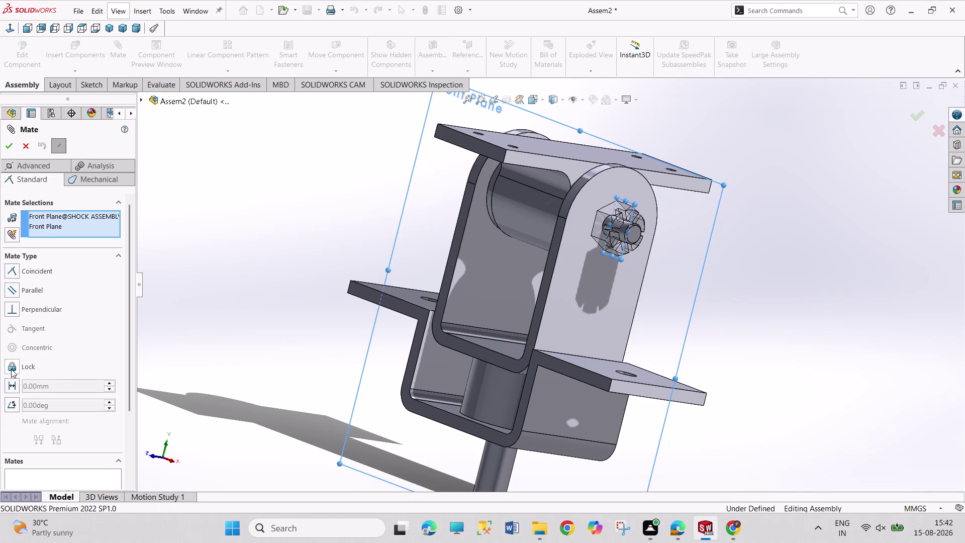
click(13, 401)
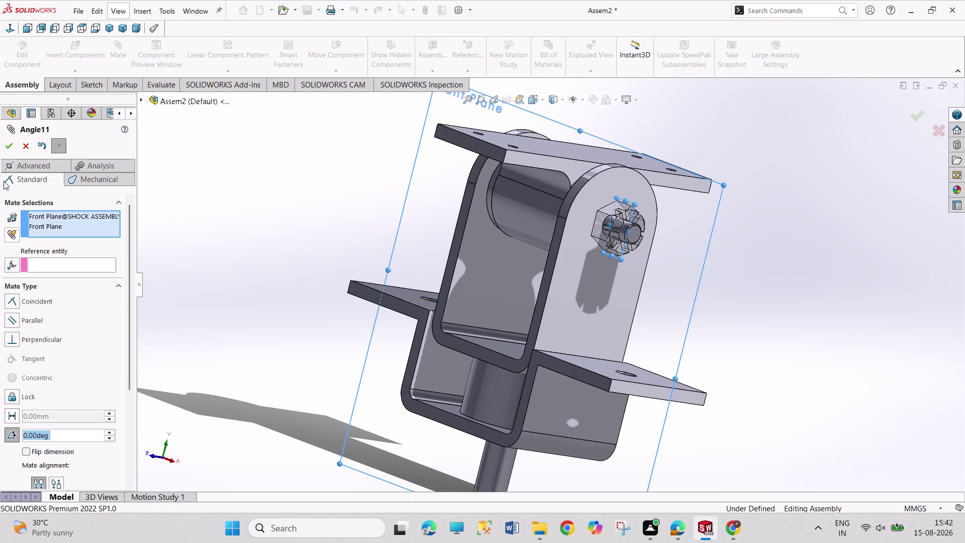
click(12, 152)
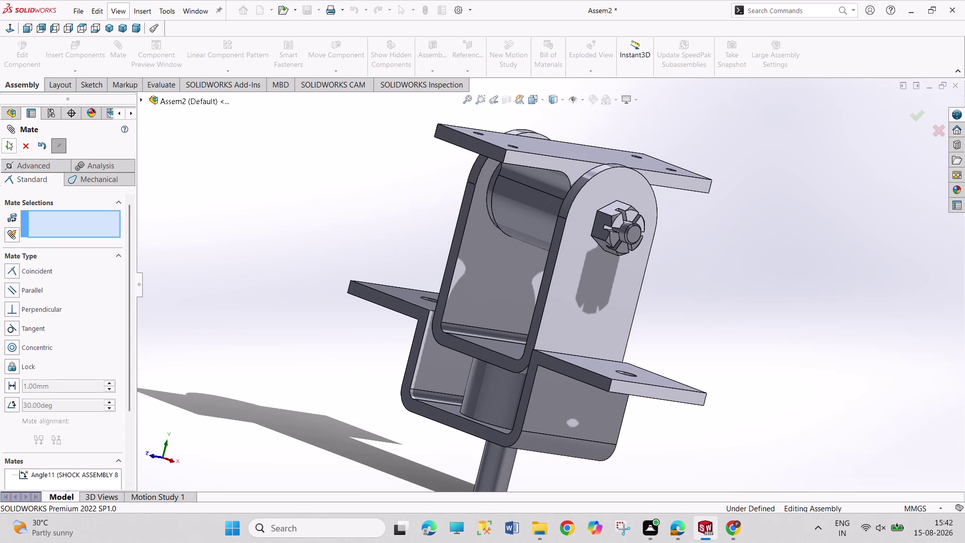
click(8, 145)
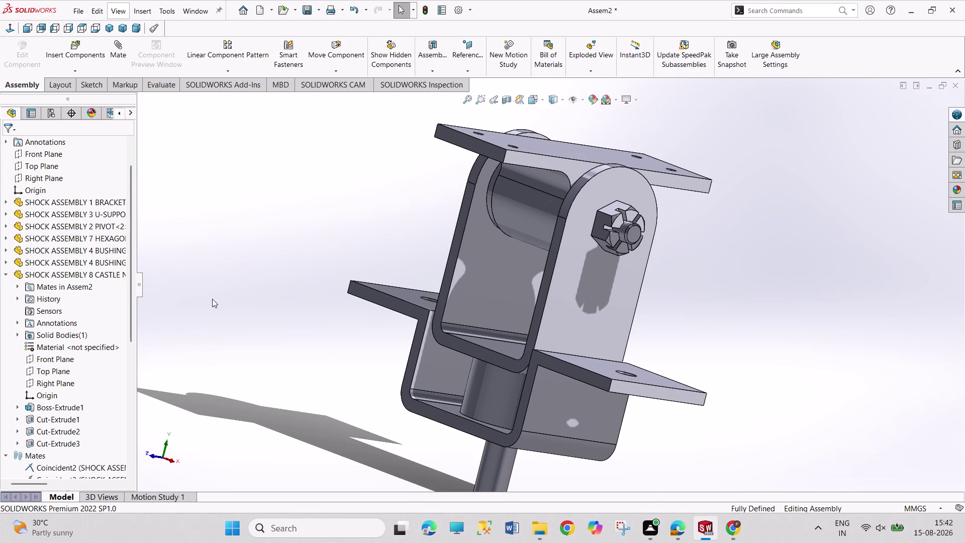
click(6, 275)
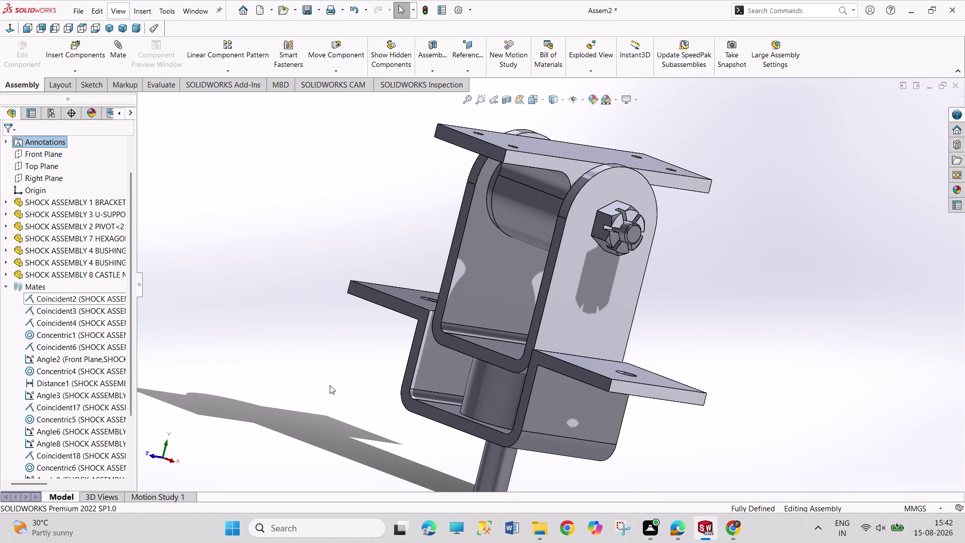
Insert a component, settling on SHOCK ASSEMBLY 6 WASHER after trying the bolt and castle nut.
scroll(up, 3)
scroll(down, 3)
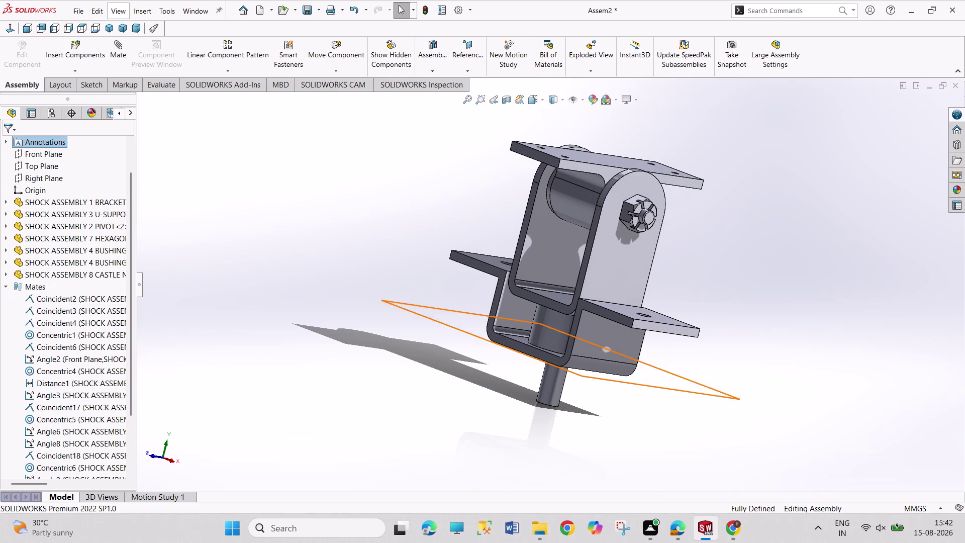
click(76, 59)
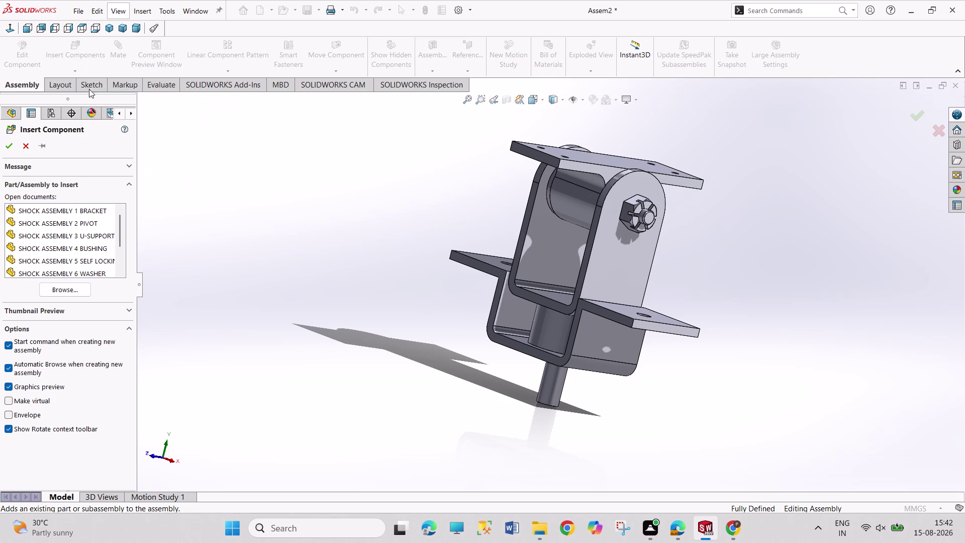
scroll(down, 3)
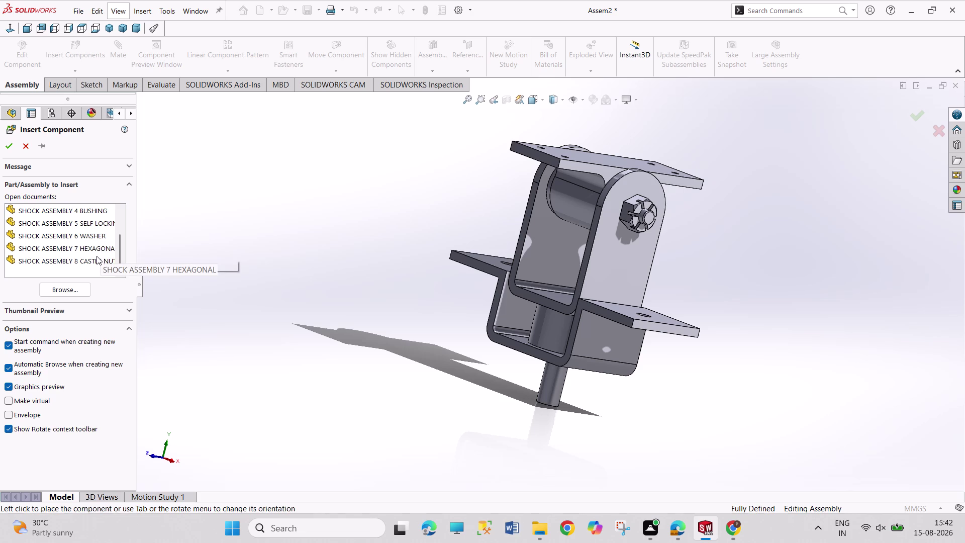
double_click(96, 248)
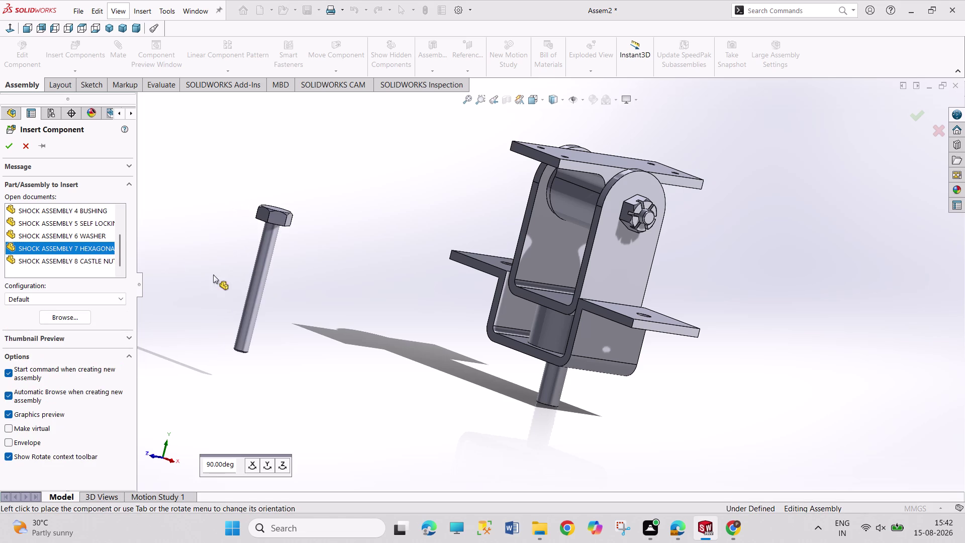
double_click(99, 256)
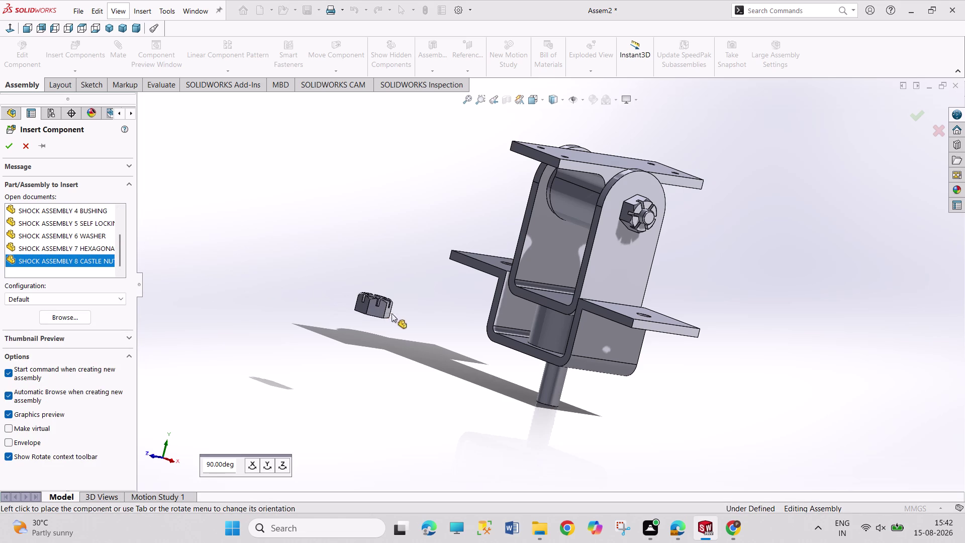
double_click(90, 236)
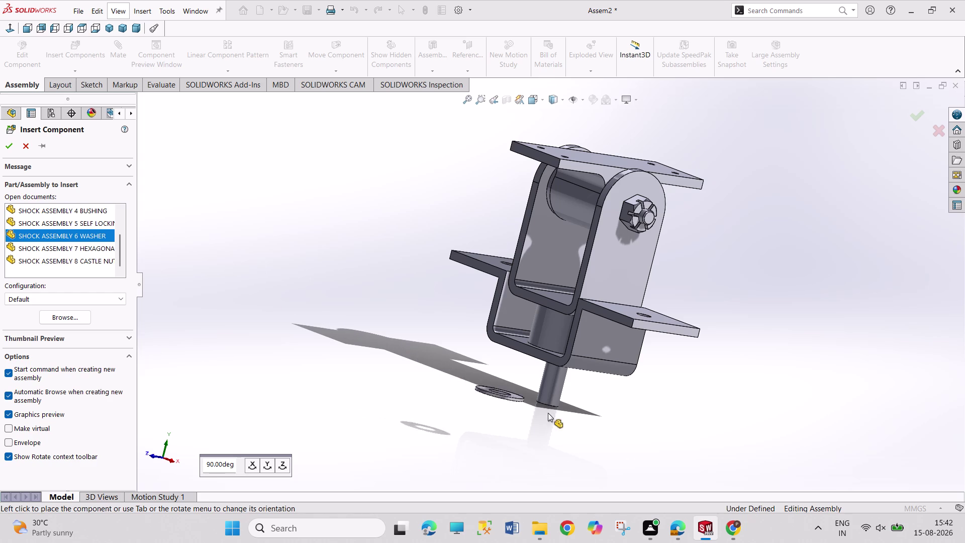
Check the reference PDF, then return to the washer preview beneath the pivot shaft.
click(685, 532)
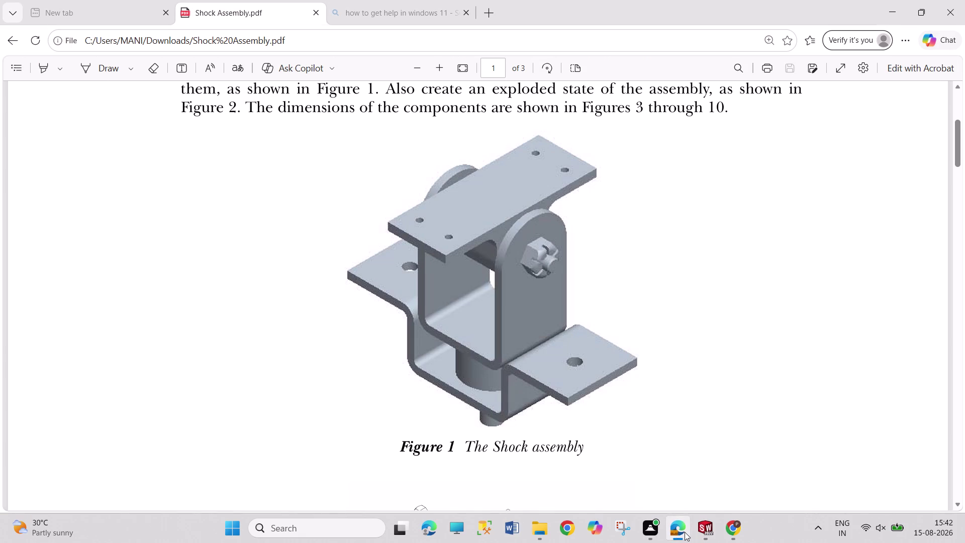
scroll(down, 3)
scroll(down, 3)
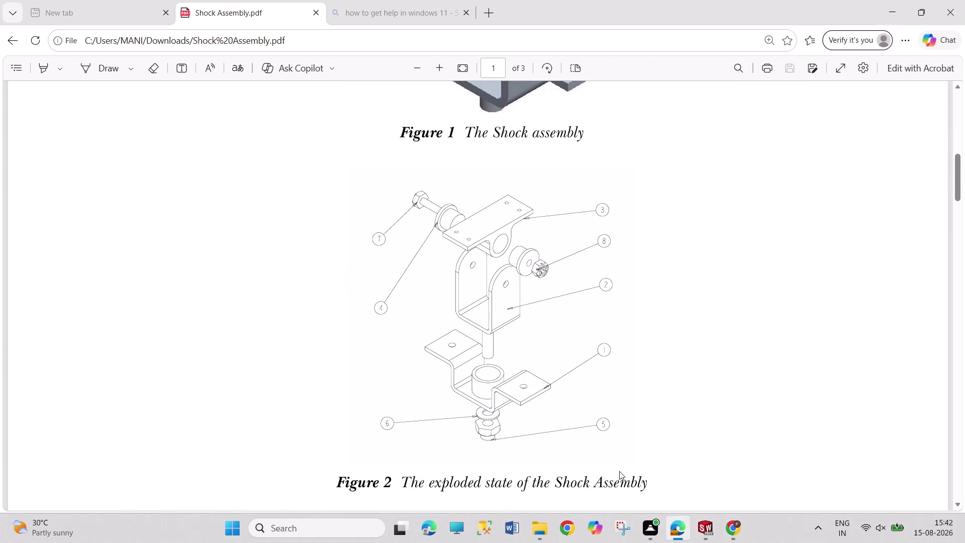
click(704, 520)
click(546, 430)
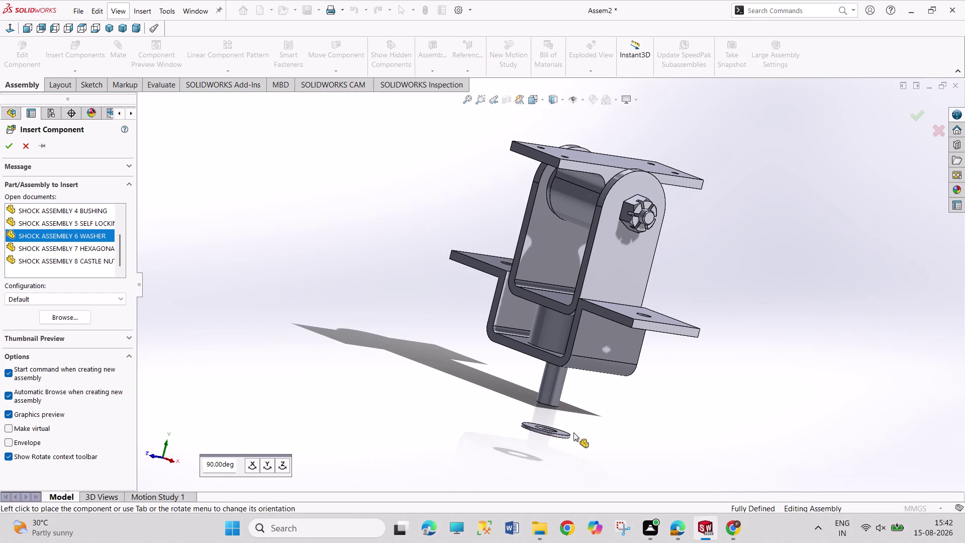
Place the washer and mate its face to the shaft end.
scroll(down, 3)
scroll(up, 3)
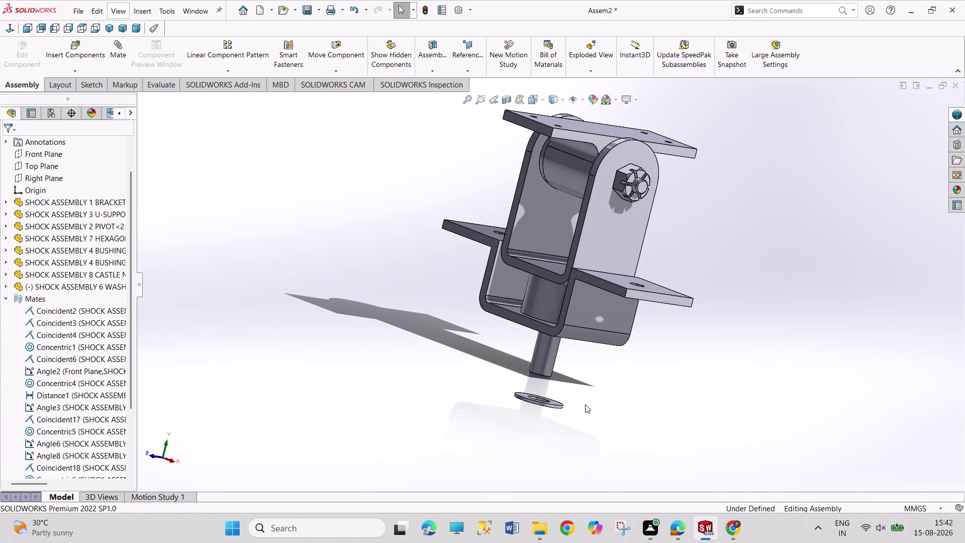
middle_drag(601, 412, 575, 367)
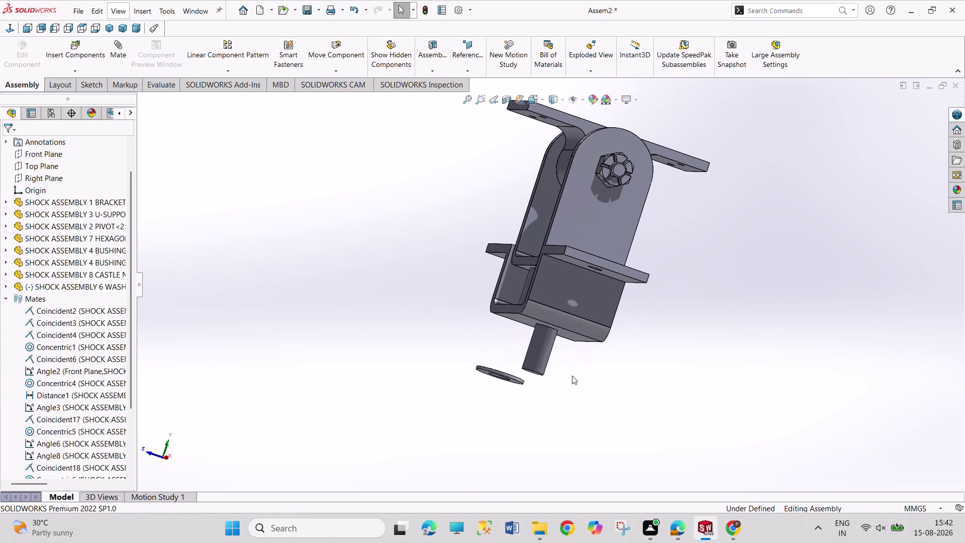
click(542, 372)
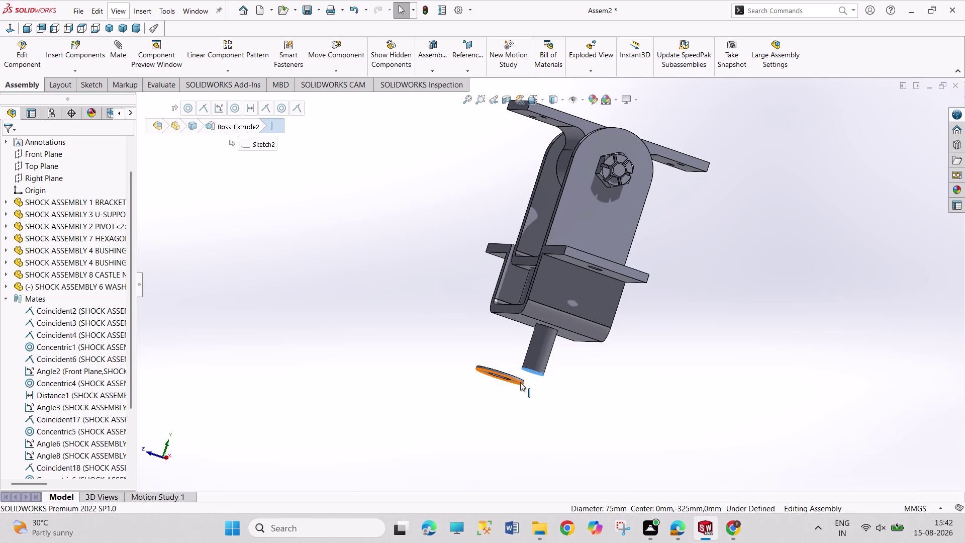
click(520, 382)
click(564, 375)
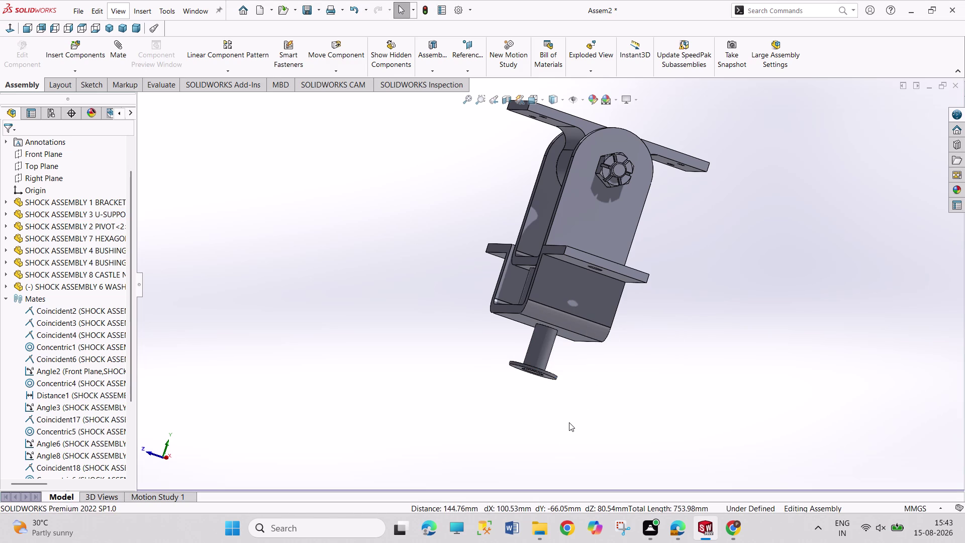
Mate the washer face coincident with the bracket's underside.
middle_drag(568, 422, 555, 446)
click(549, 369)
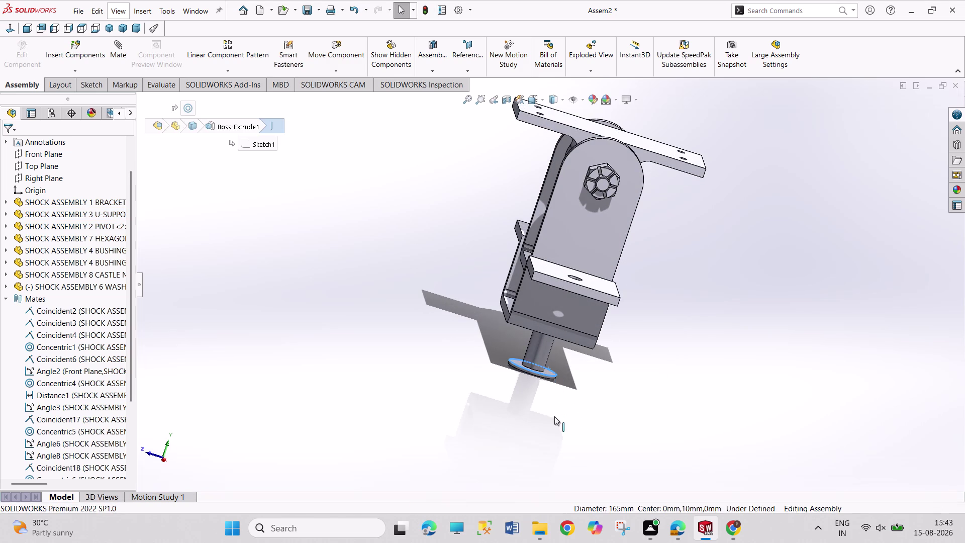
middle_drag(555, 412, 564, 366)
click(569, 337)
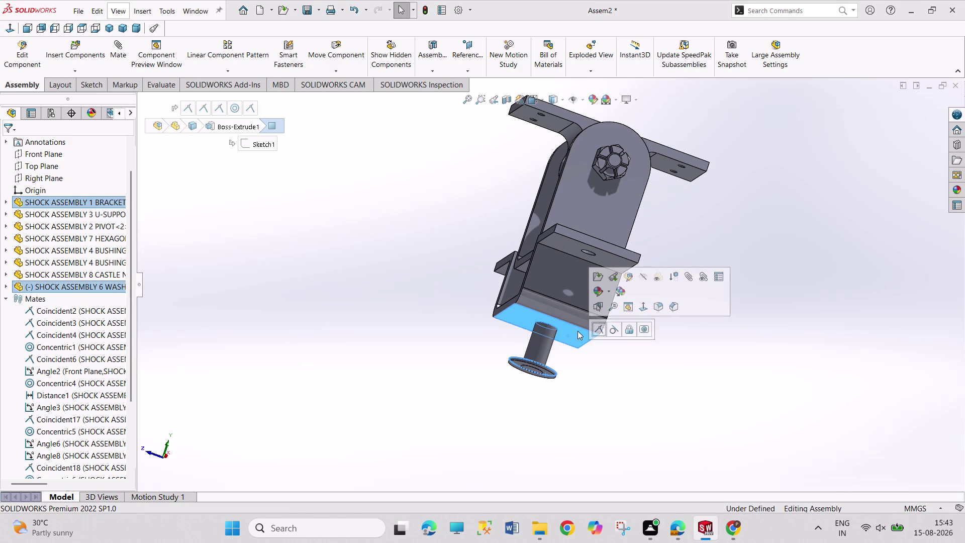
click(600, 327)
click(613, 408)
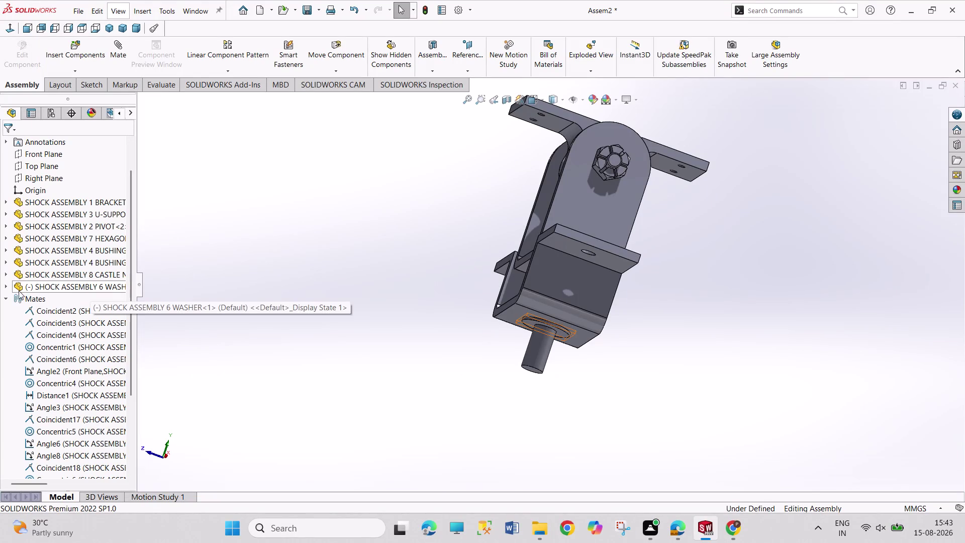
Try an Angle mate between the washer's Top Plane and the assembly Top Plane, then undo it.
click(8, 287)
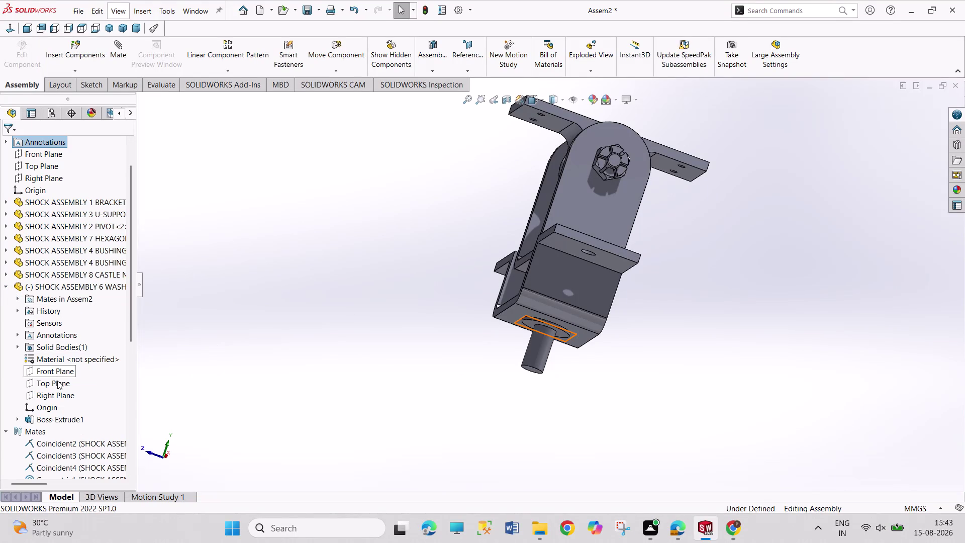
click(58, 382)
click(35, 164)
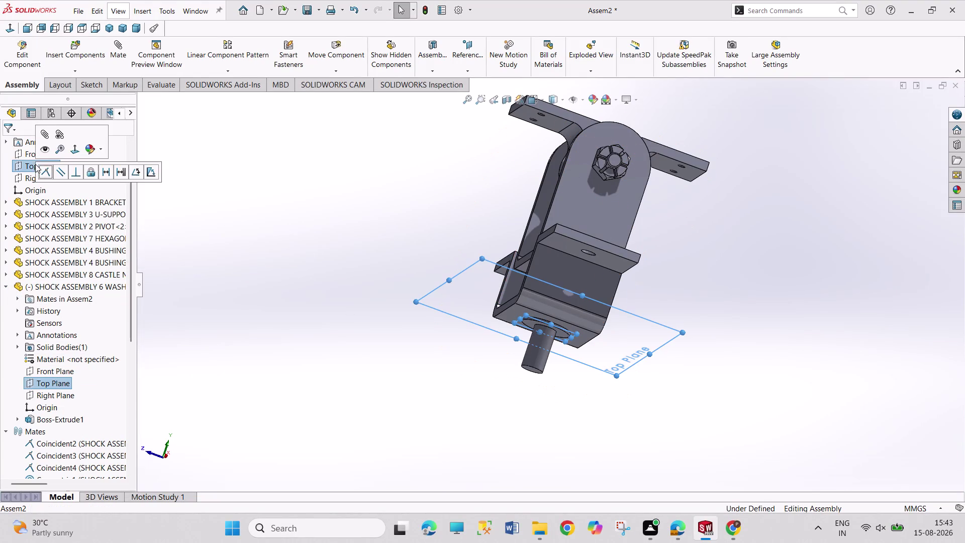
click(134, 171)
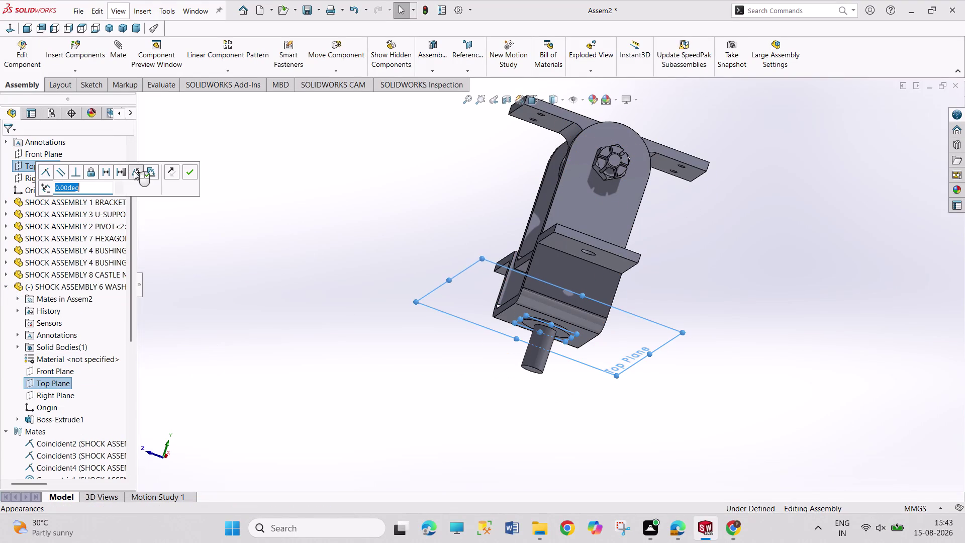
click(188, 172)
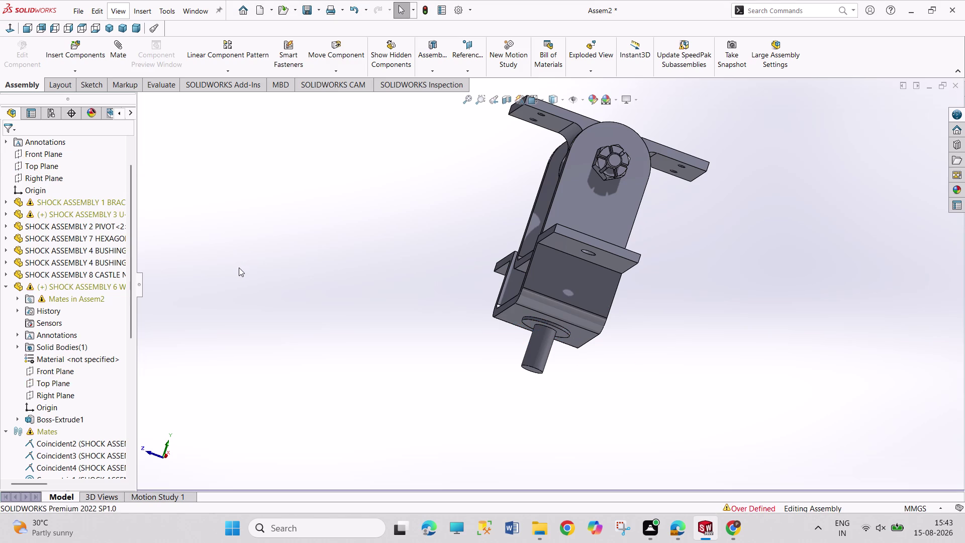
key(ctrl+z)
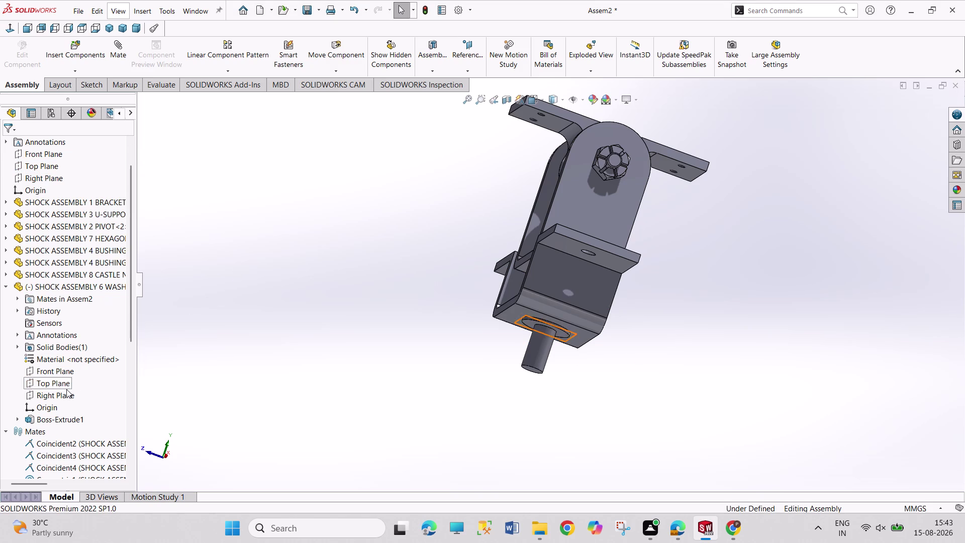
Mate the washer's Right Plane to the assembly's Right Plane.
click(65, 394)
click(39, 175)
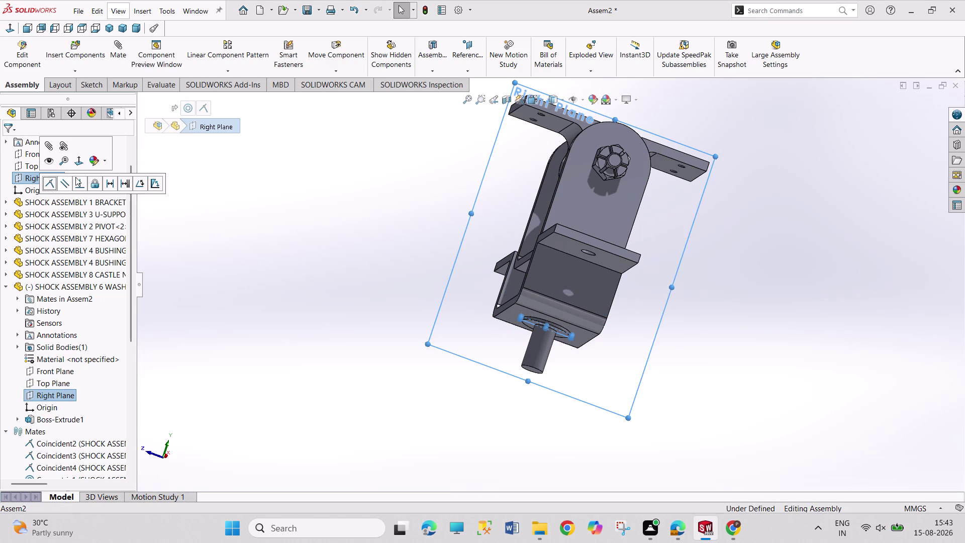
click(141, 184)
click(191, 188)
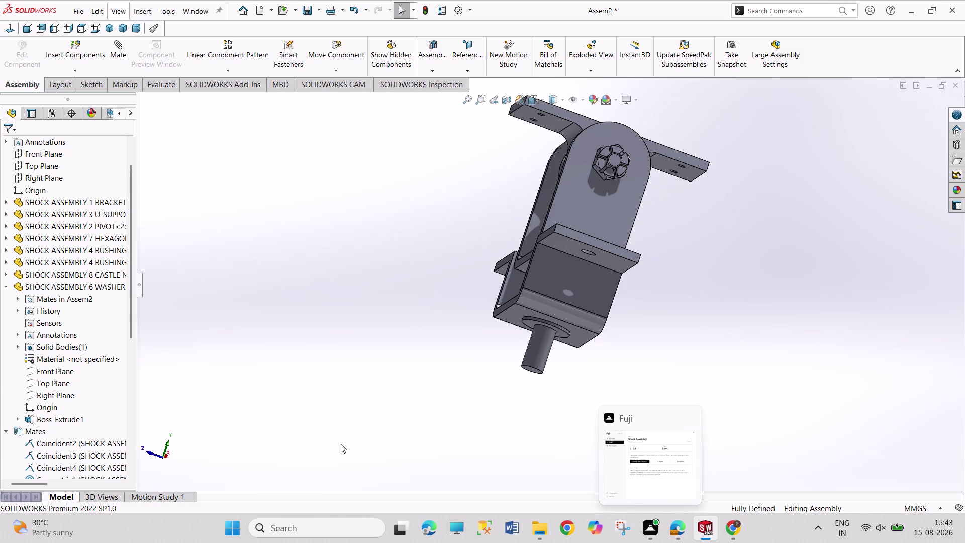
Collapse the washer in the tree and begin inserting another component.
scroll(up, 3)
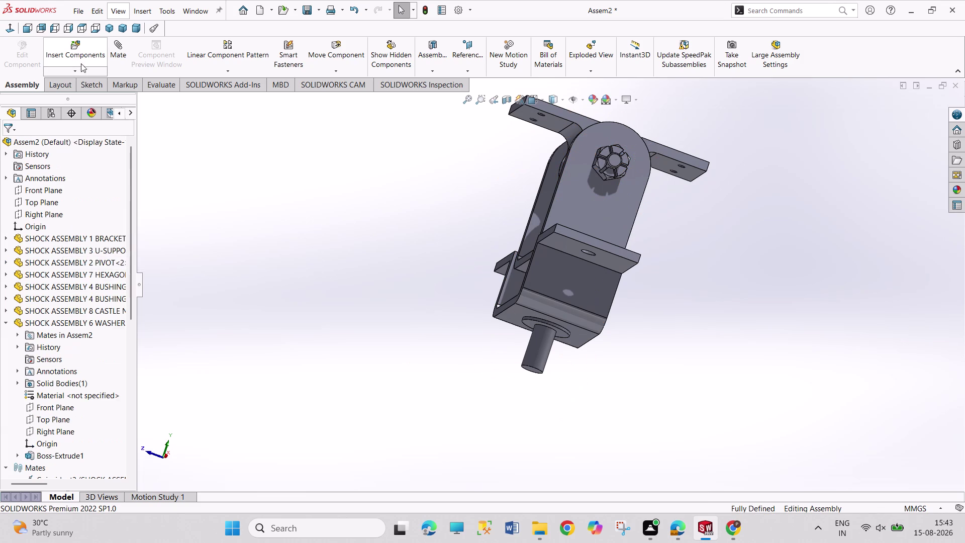
click(5, 322)
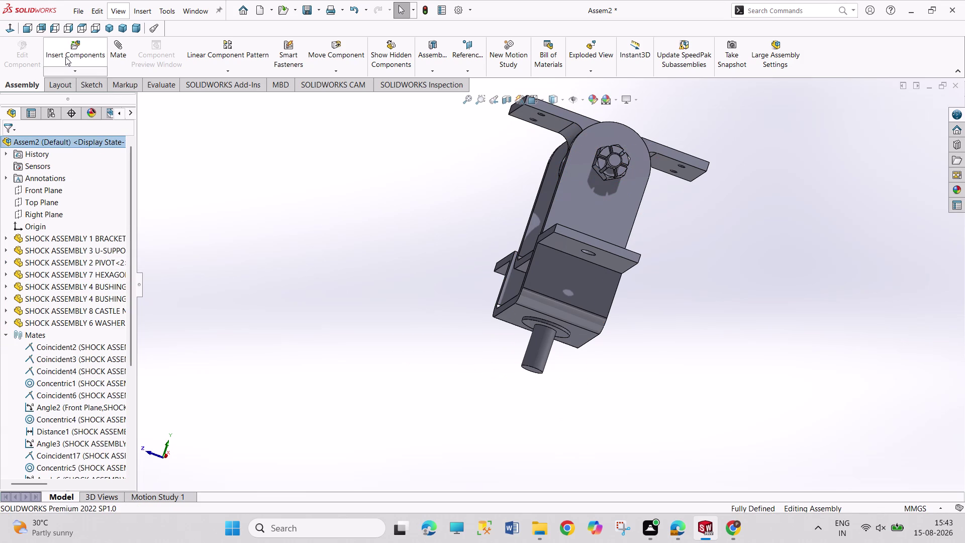
click(66, 57)
scroll(down, 3)
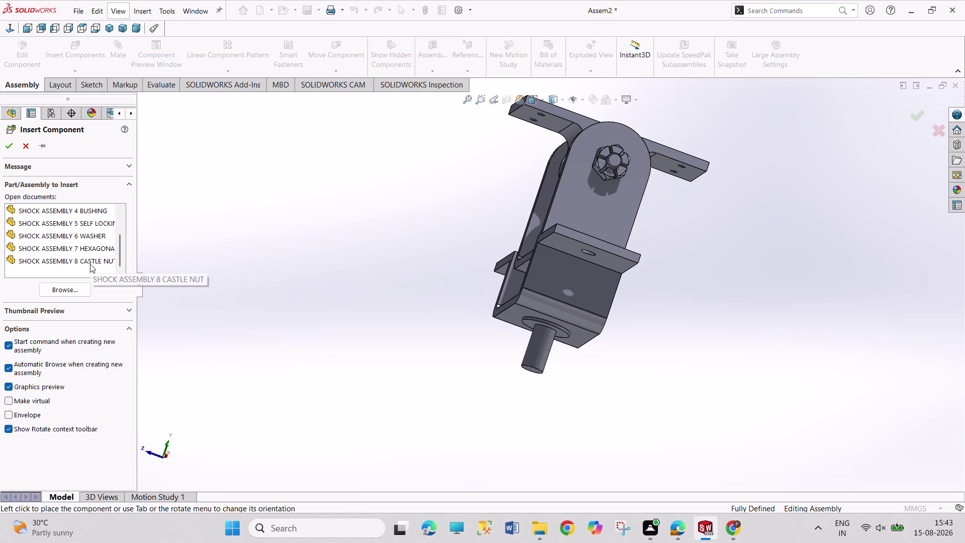
Preview the open parts, then place SHOCK ASSEMBLY 5 SELF LOCKING NUT below the shaft end.
double_click(90, 264)
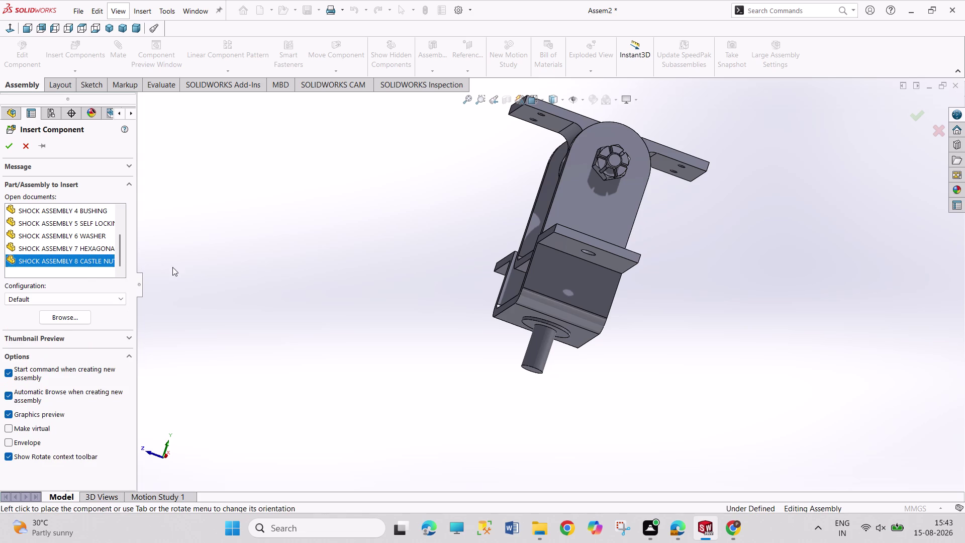
double_click(84, 250)
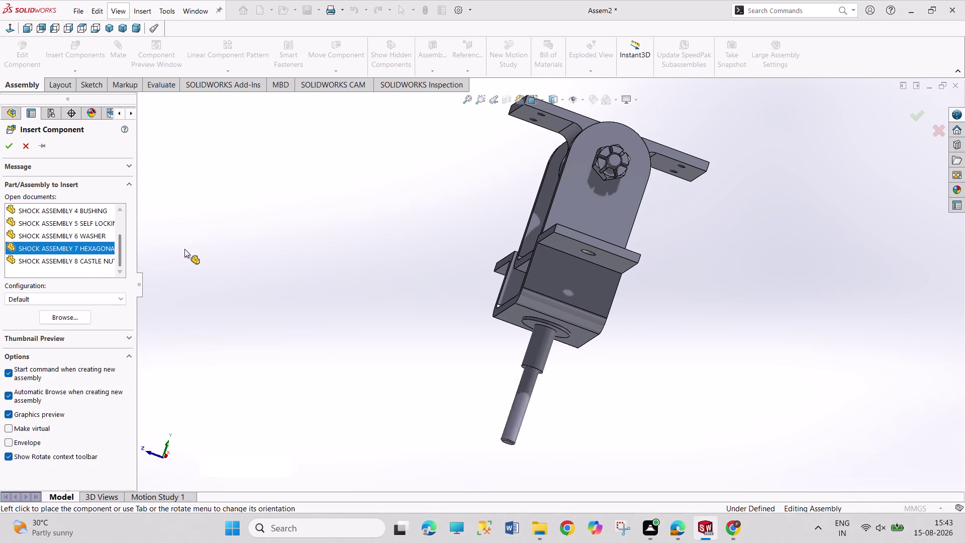
double_click(92, 239)
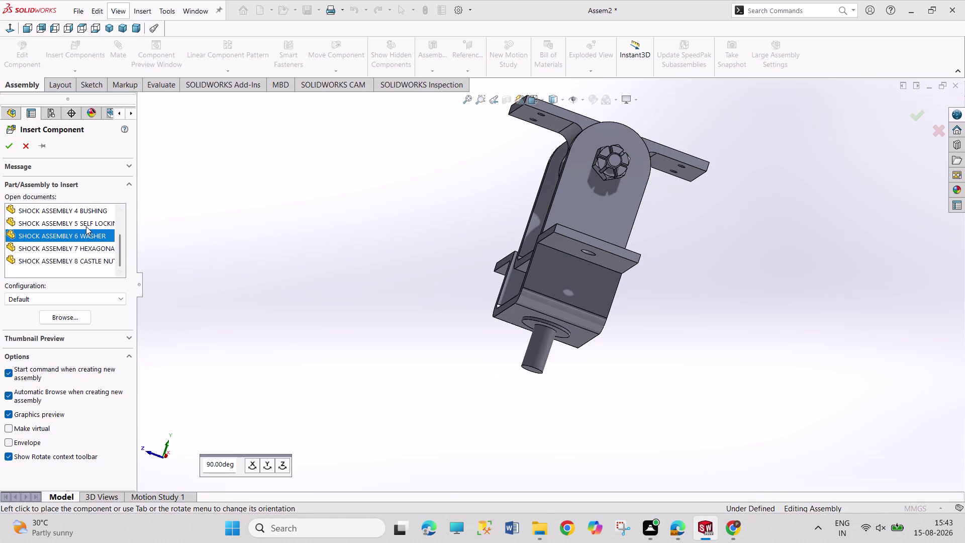
double_click(86, 226)
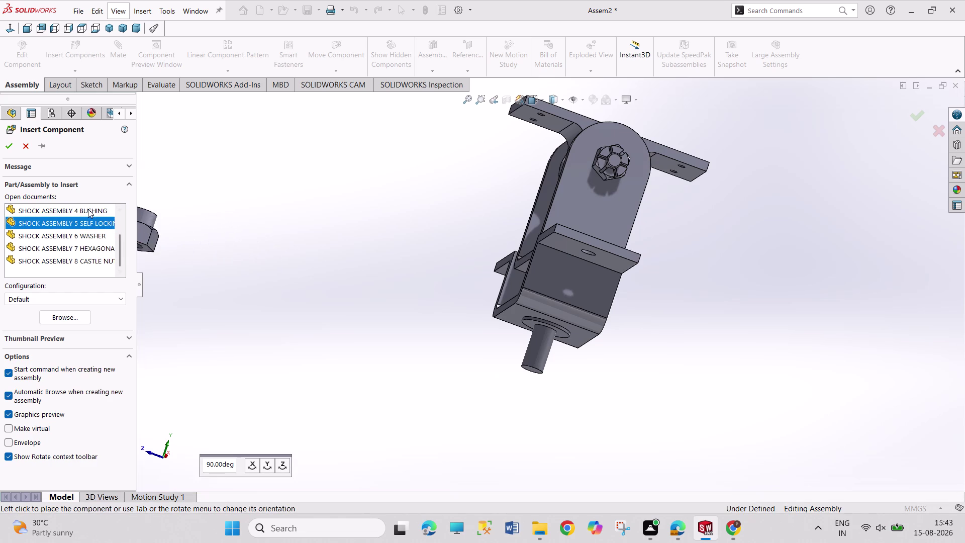
click(449, 365)
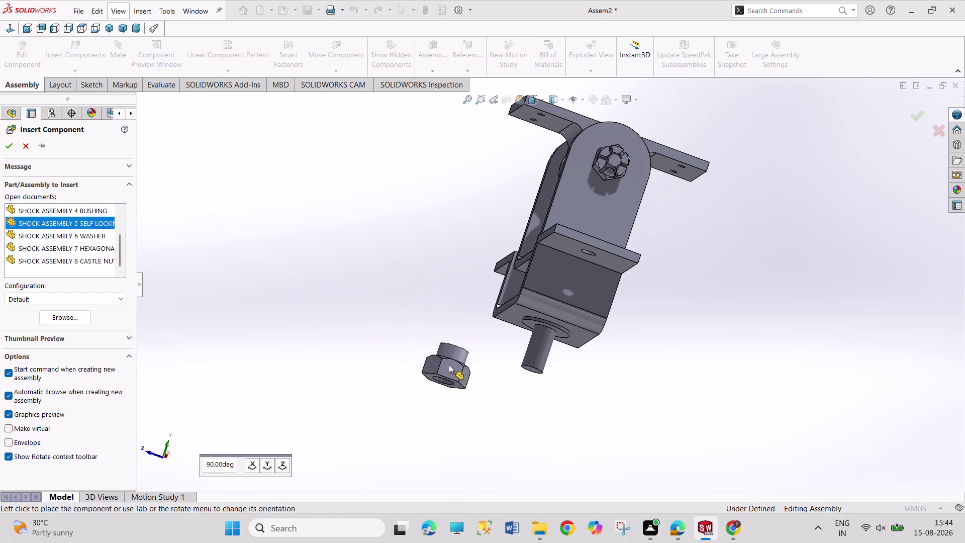
middle_drag(509, 375, 505, 321)
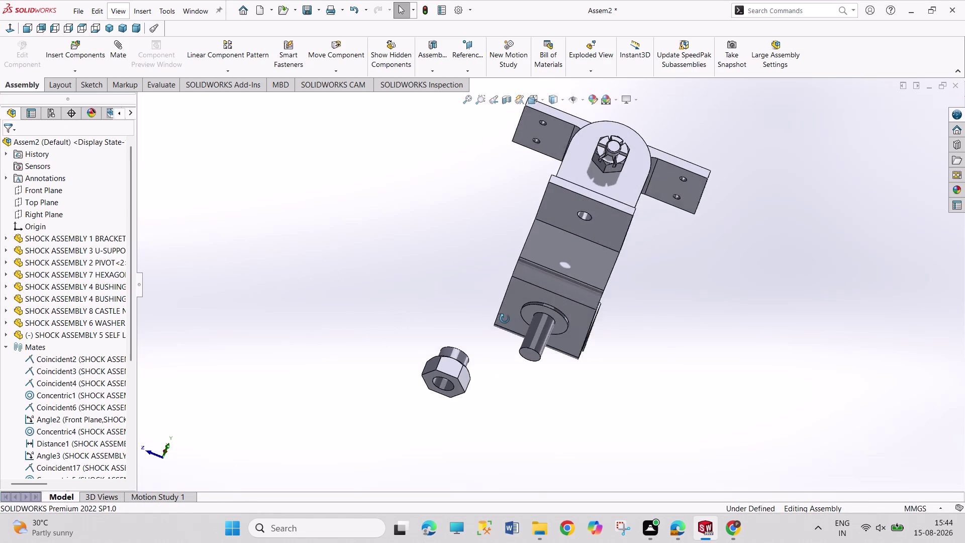
Preview a concentric mate between the nut's circular edge and the shaft end, then undo it.
middle_drag(506, 321, 500, 307)
middle_drag(480, 362, 481, 417)
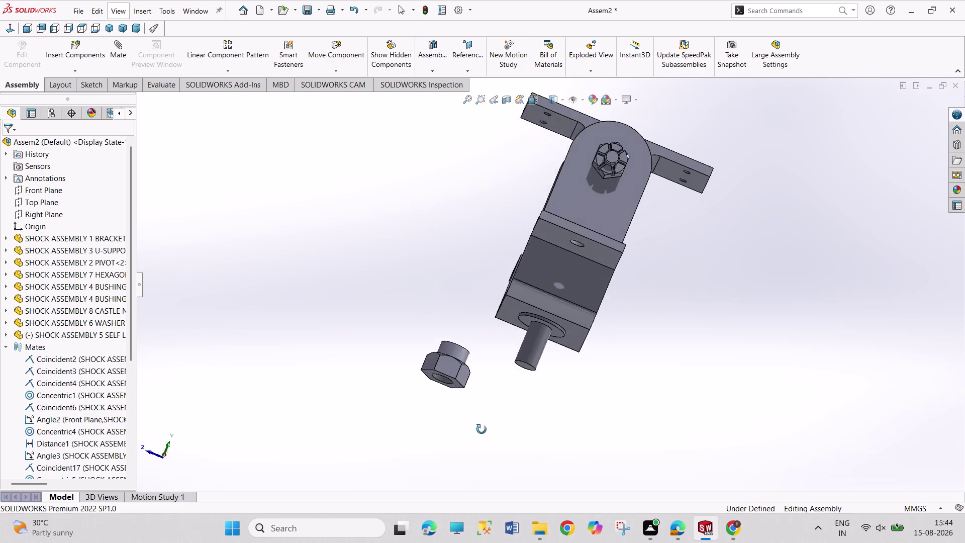
middle_drag(481, 417, 481, 439)
click(465, 343)
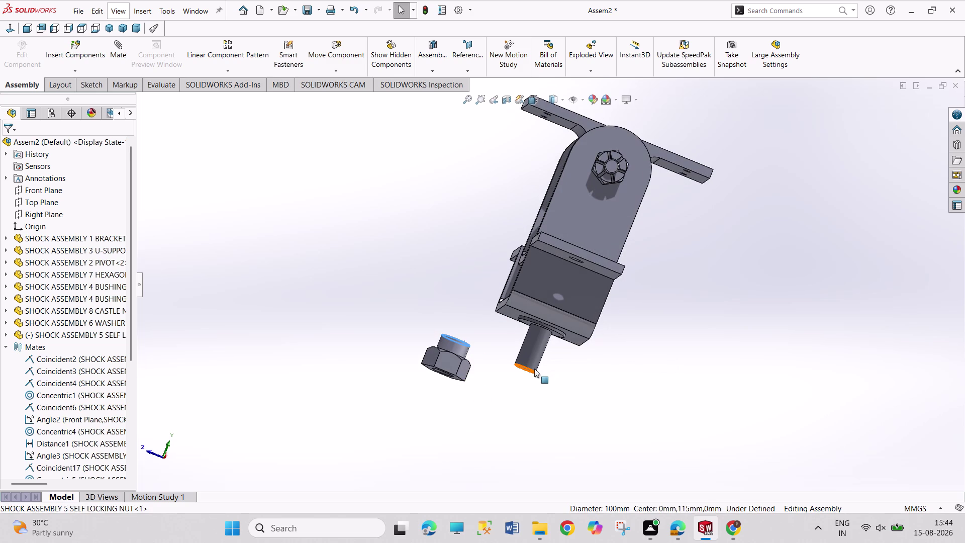
click(534, 370)
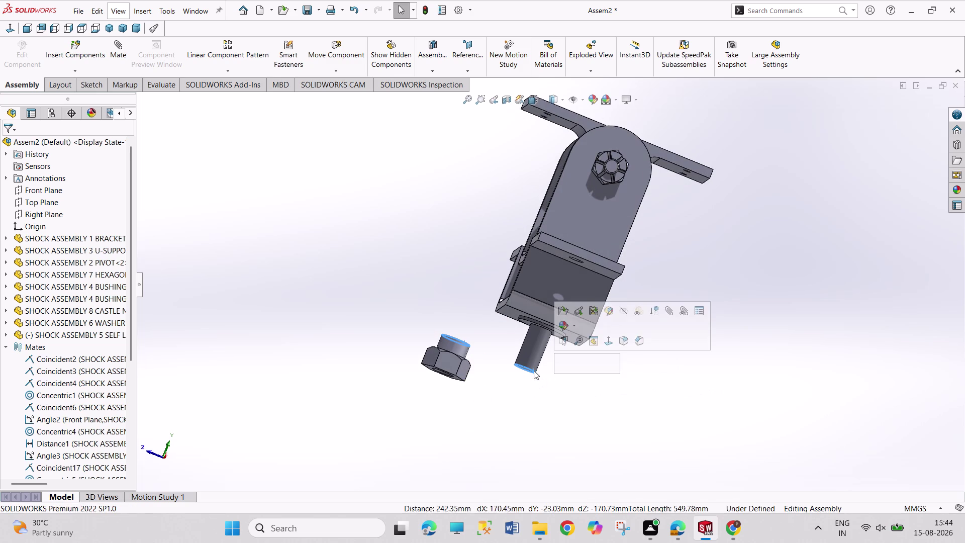
click(576, 363)
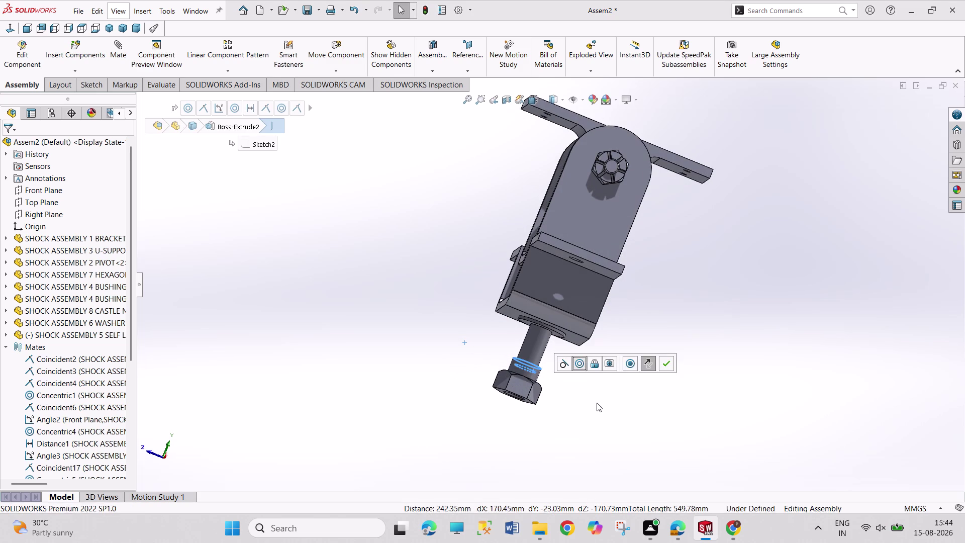
key(ctrl+z)
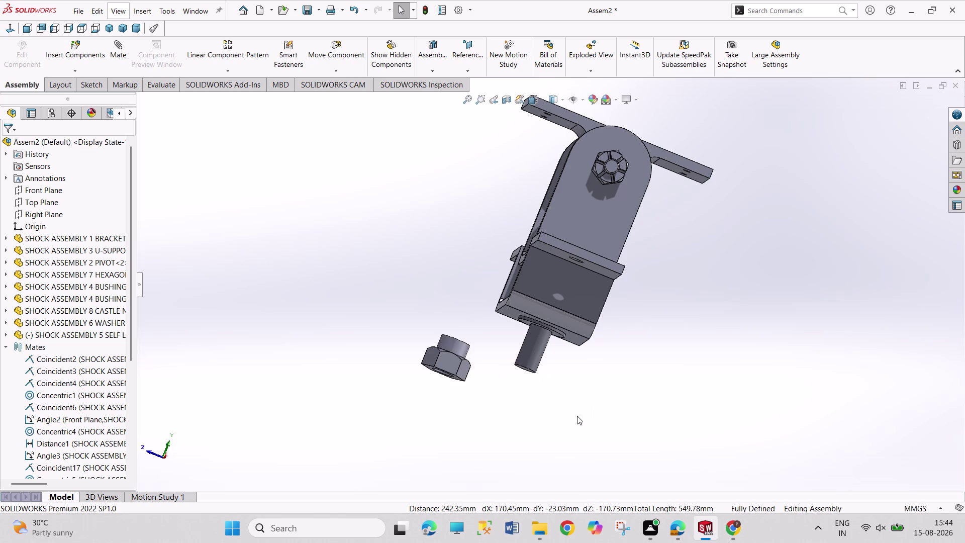
Retry fitting the nut's bore onto the shaft end, undo it, and open the Move Component options.
click(456, 379)
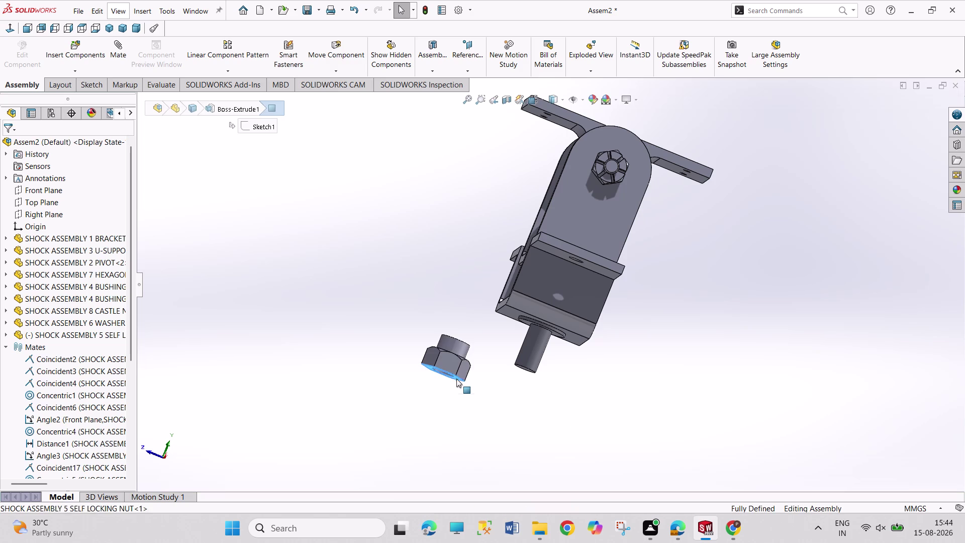
click(488, 407)
middle_drag(453, 402, 448, 309)
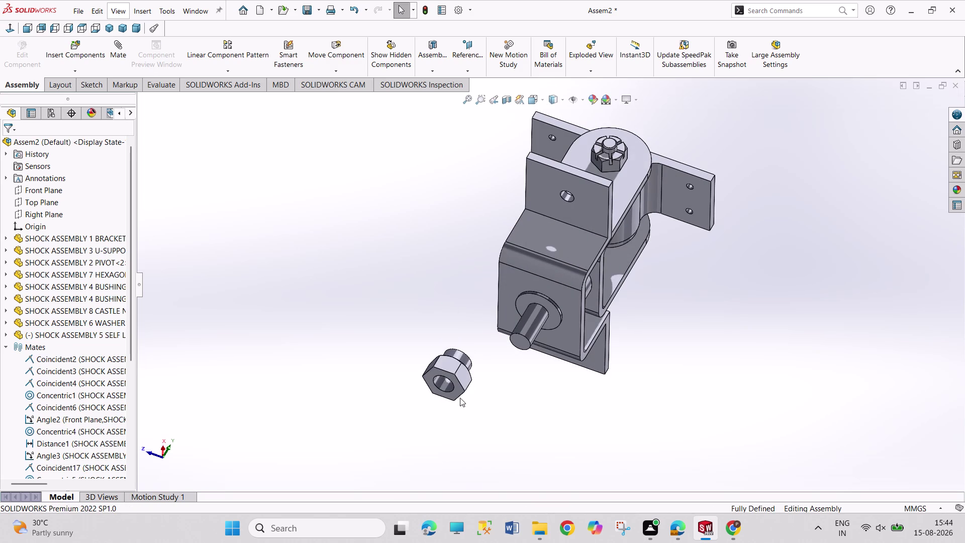
click(454, 388)
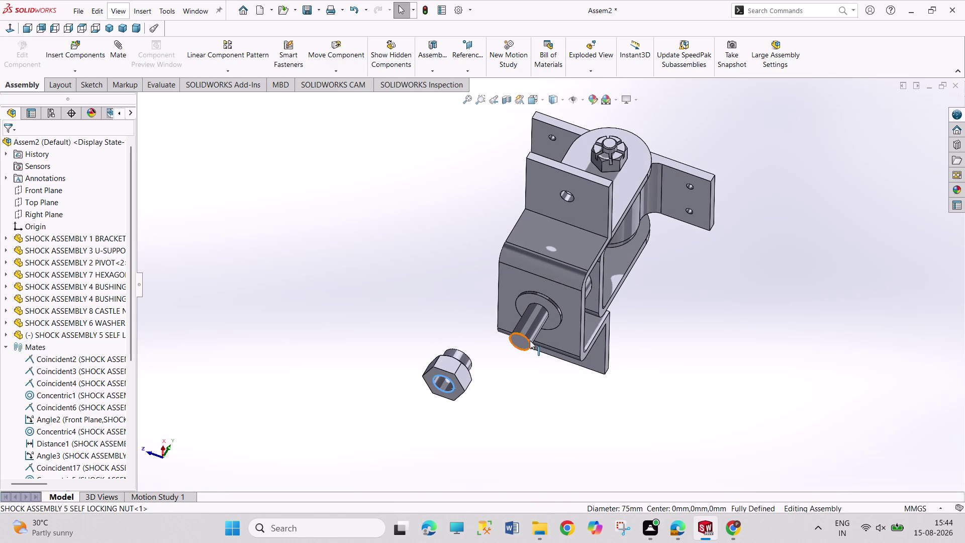
click(530, 340)
click(589, 333)
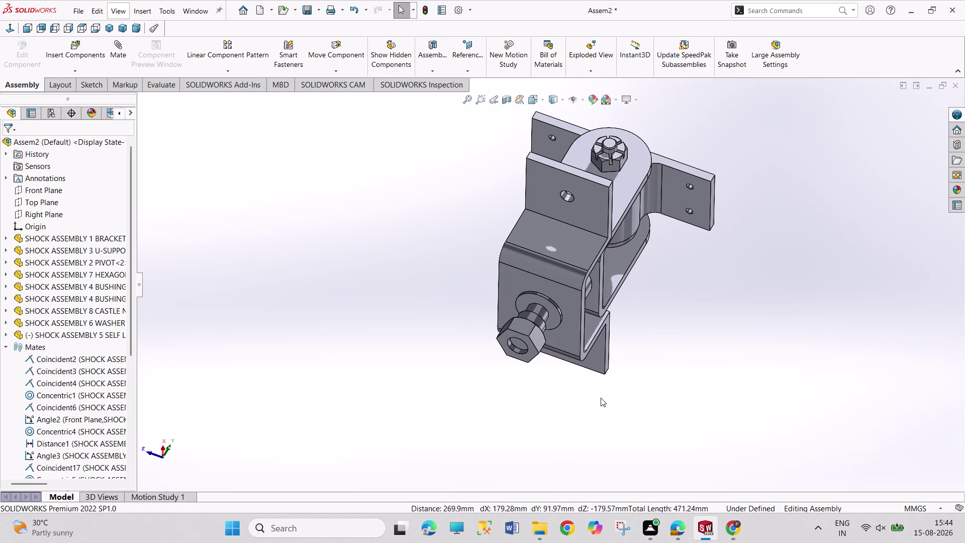
key(ctrl+z)
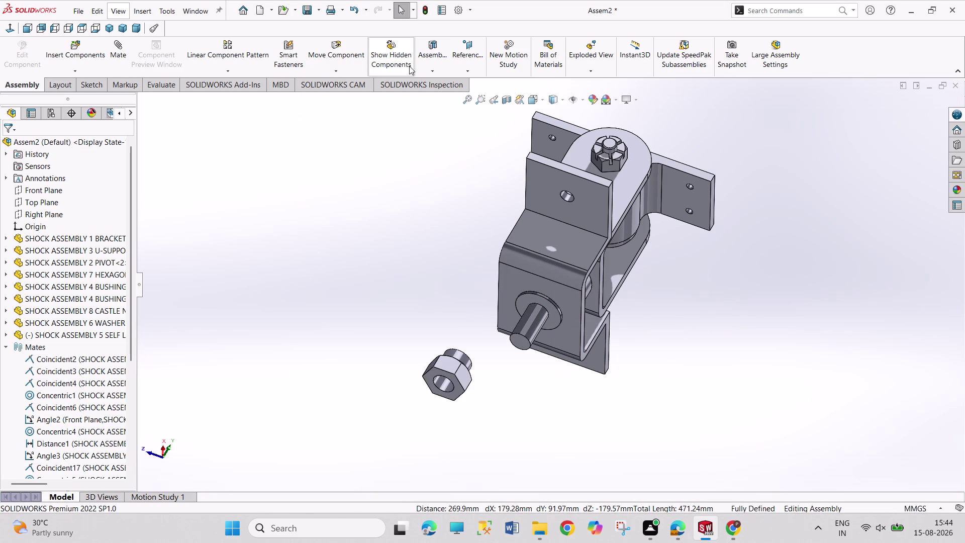
click(327, 74)
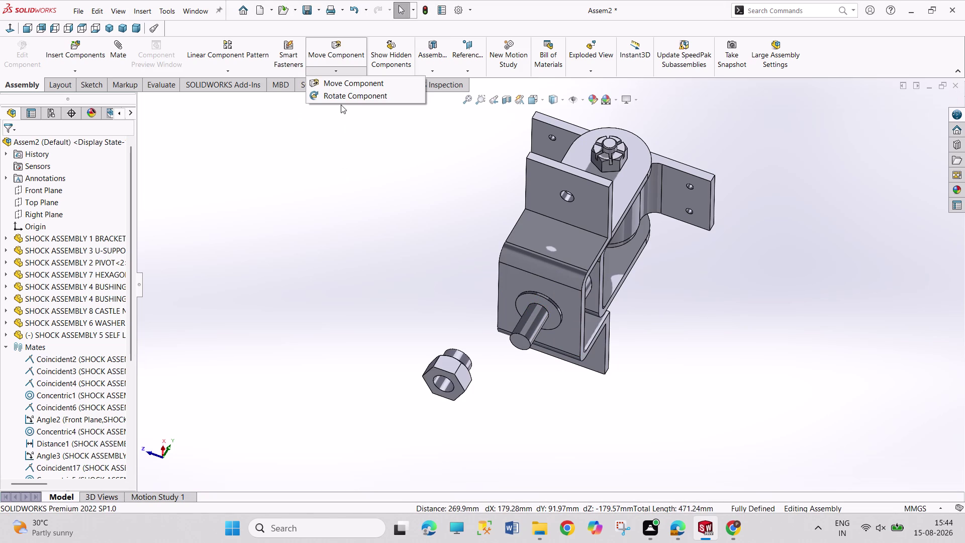
Use Rotate Component with Free Drag to turn the self-locking nut until its hole faces up.
click(341, 101)
drag(452, 381, 481, 290)
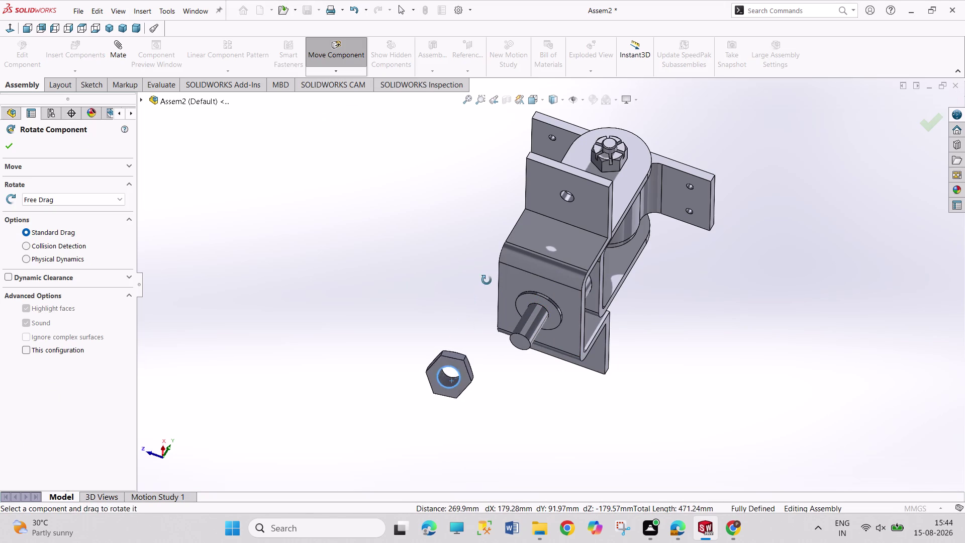
drag(481, 289, 495, 267)
drag(455, 391, 463, 199)
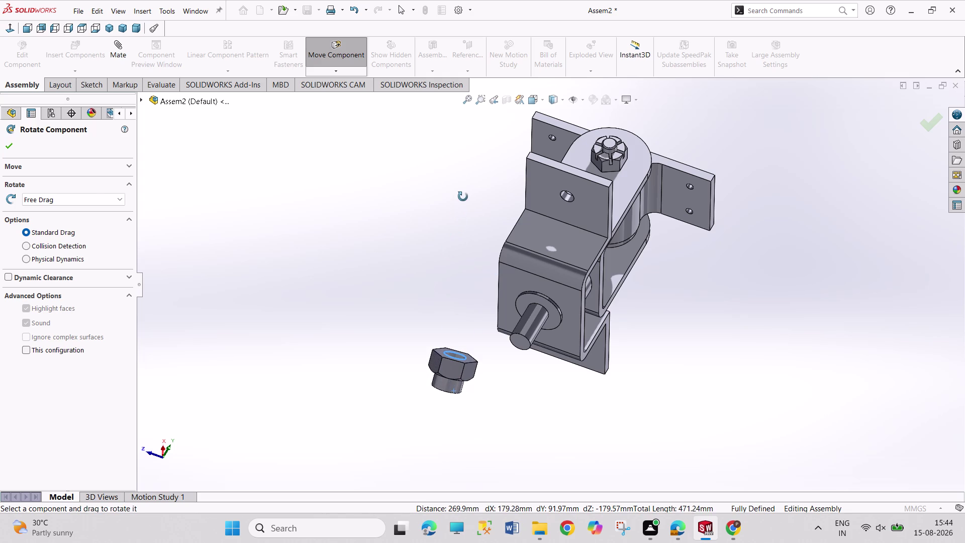
click(9, 147)
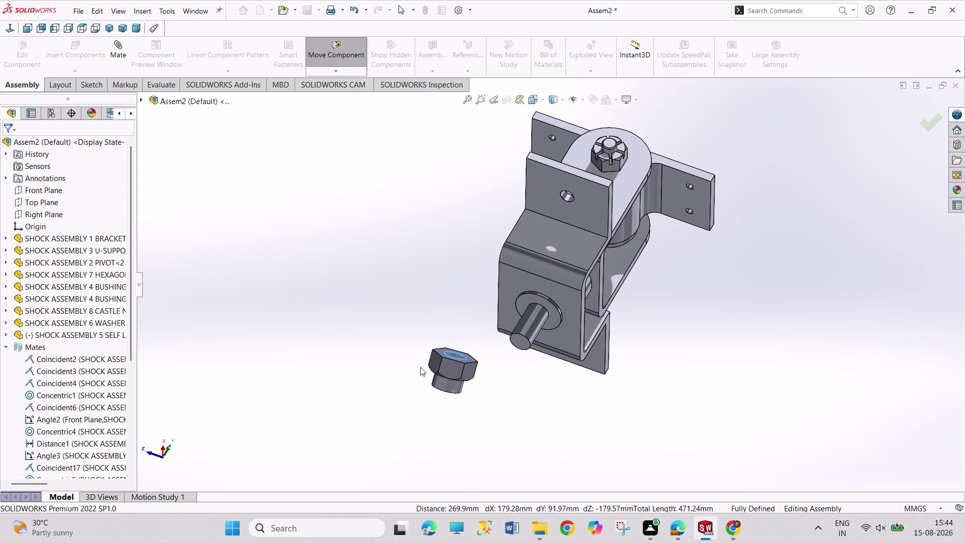
scroll(up, 3)
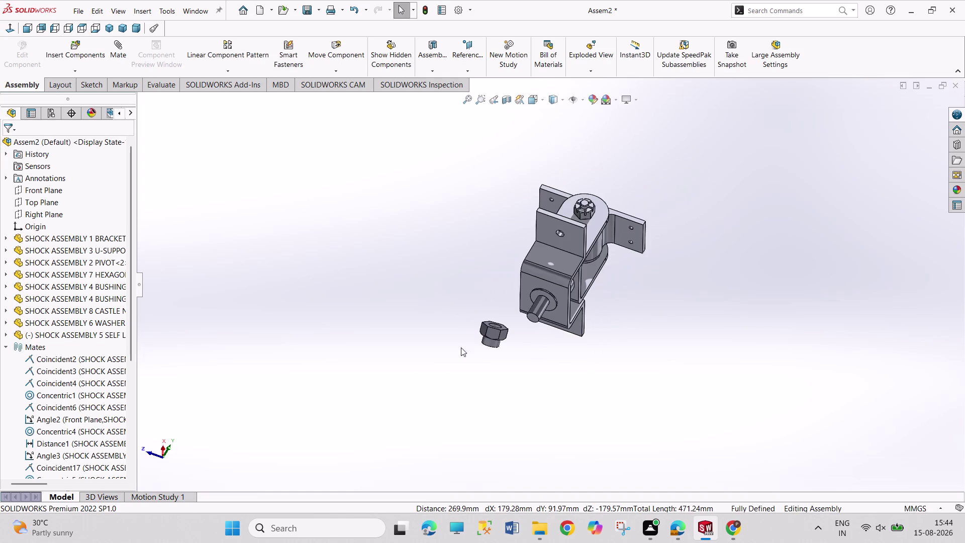
Fit the nut's hole concentrically onto the pivot shaft end.
scroll(down, 3)
scroll(down, 3)
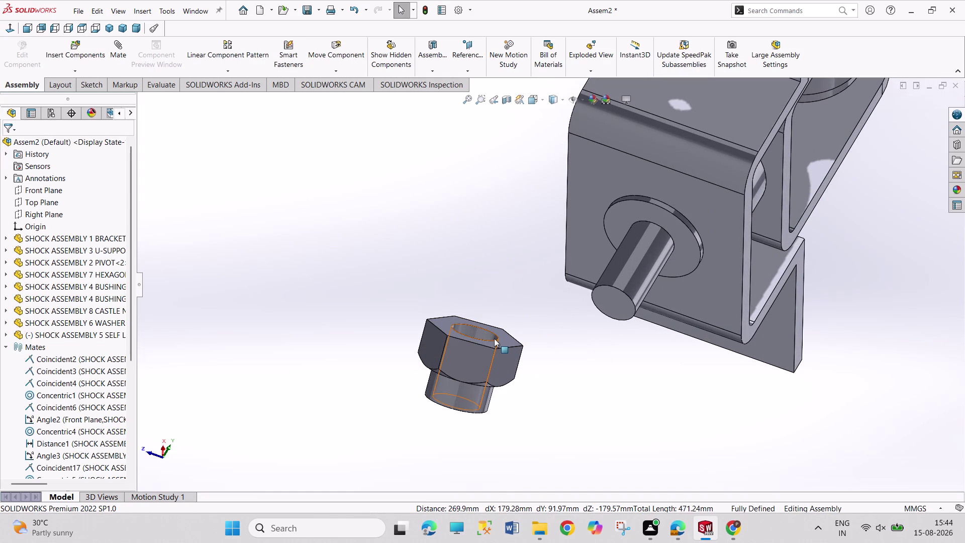
click(495, 340)
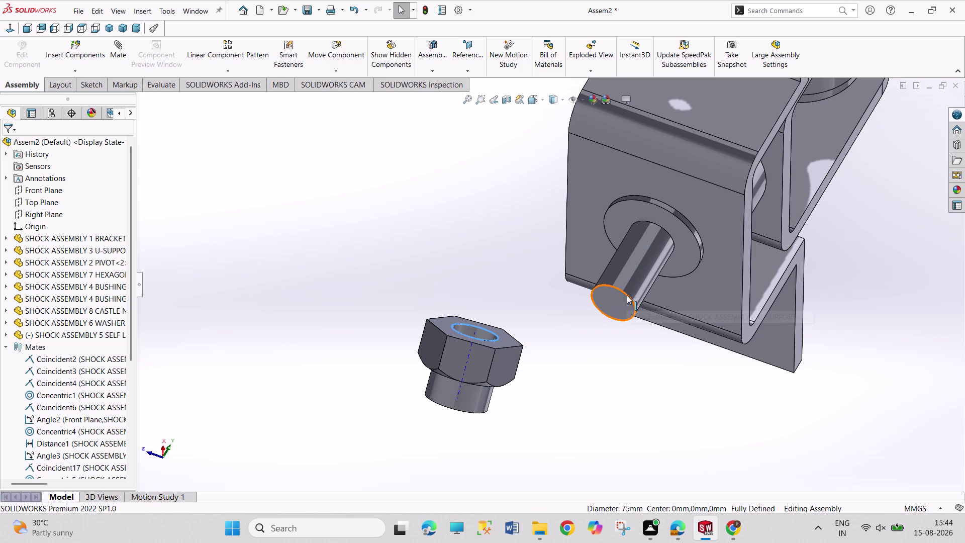
click(627, 295)
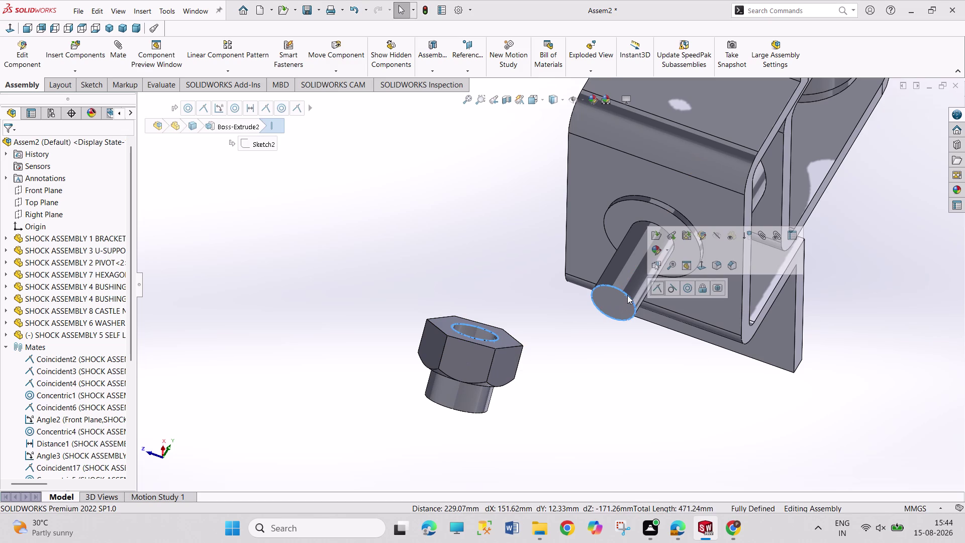
click(685, 287)
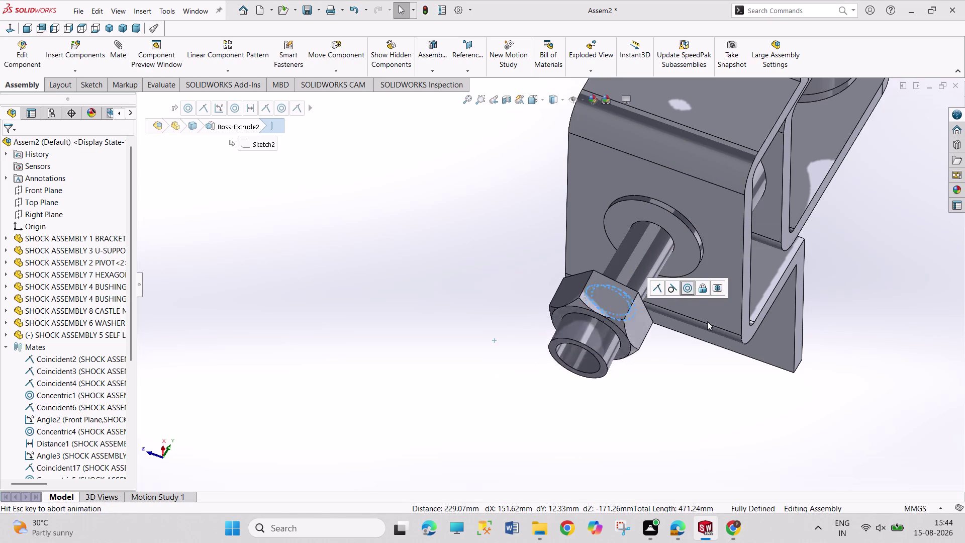
middle_drag(701, 397, 665, 407)
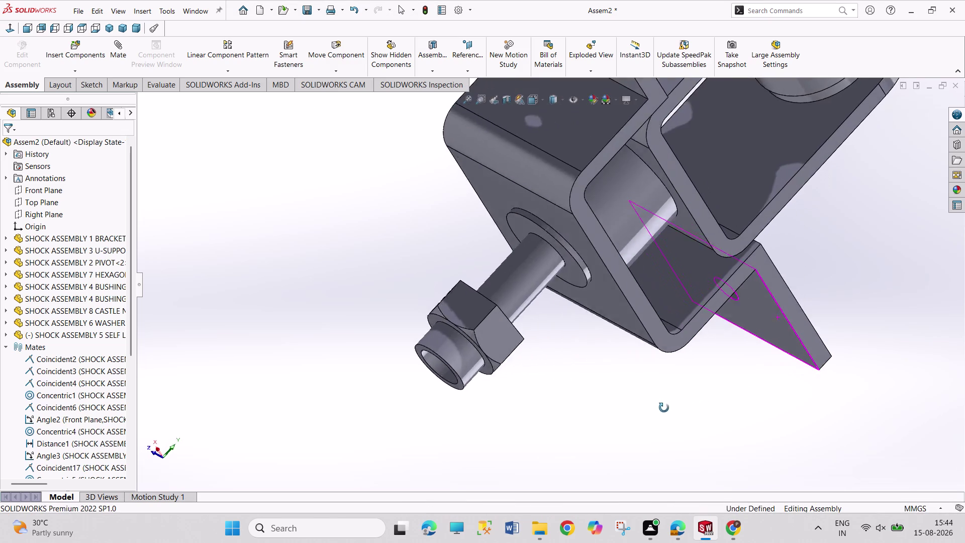
middle_drag(665, 407, 640, 495)
Mate the nut's flat face to the washer face, then expand the nut in the tree.
click(467, 406)
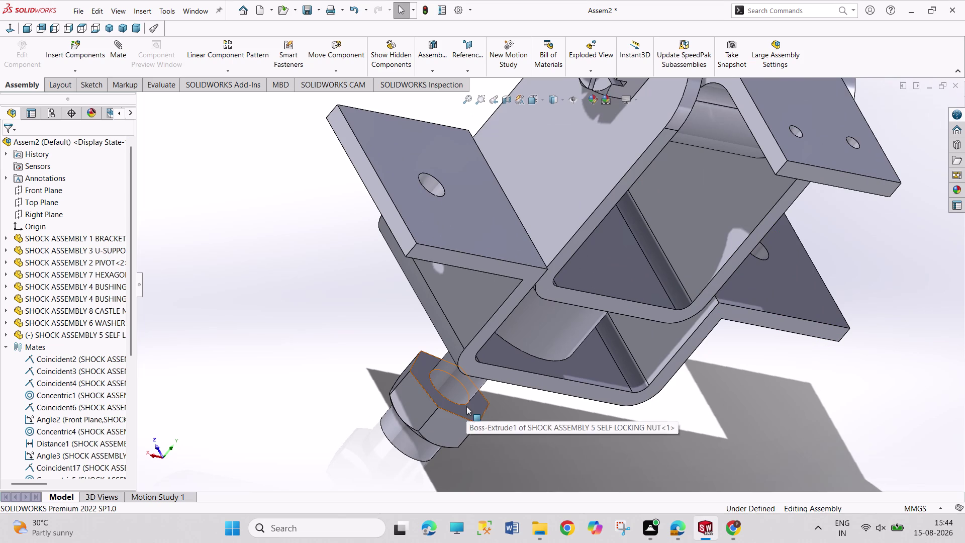
middle_drag(373, 361, 389, 317)
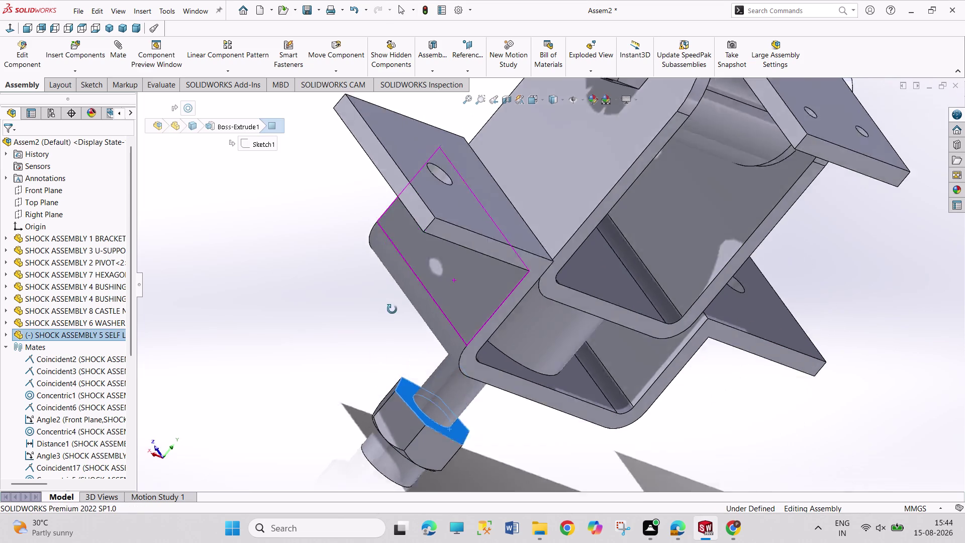
middle_drag(389, 317, 423, 231)
click(445, 435)
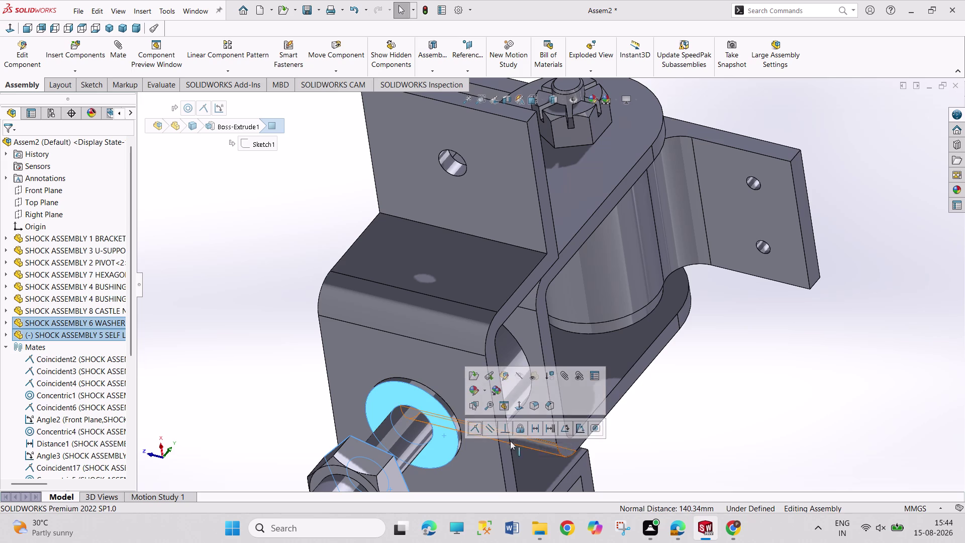
click(473, 429)
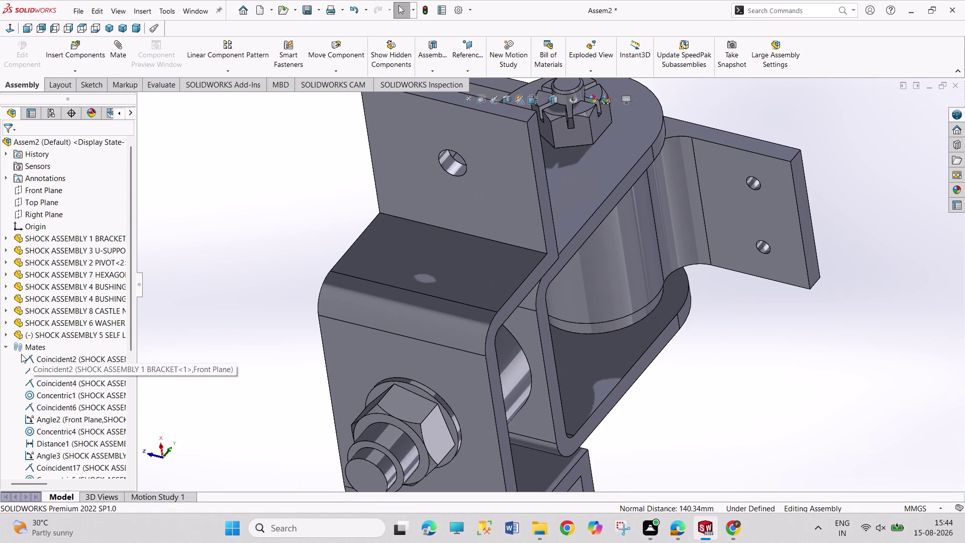
click(4, 336)
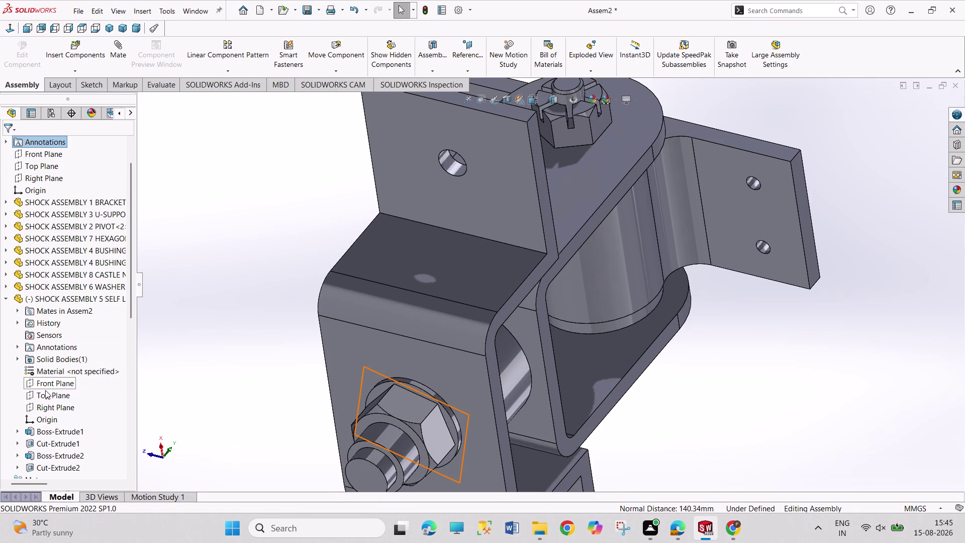
Apply a 90° Angle mate between the nut's Front Plane and the assembly Front Plane.
click(48, 383)
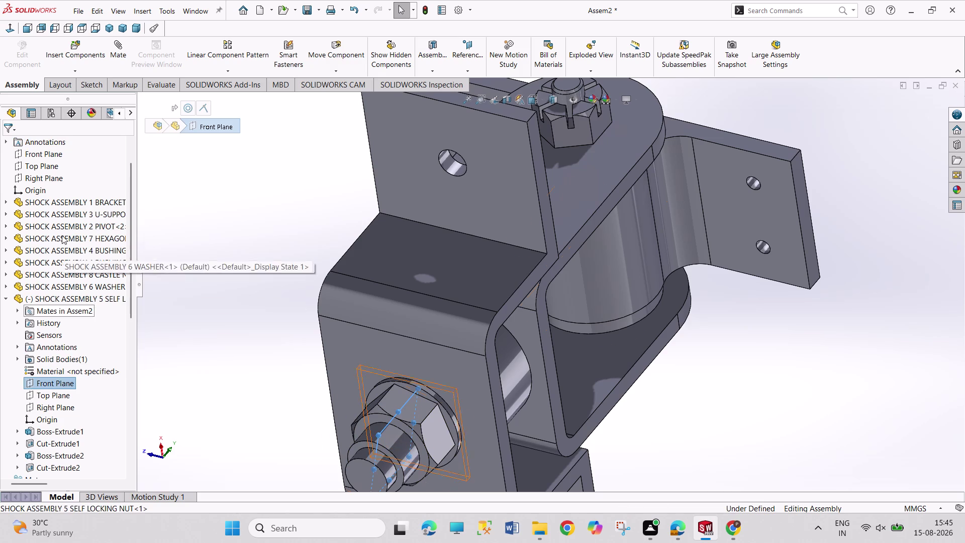
click(41, 155)
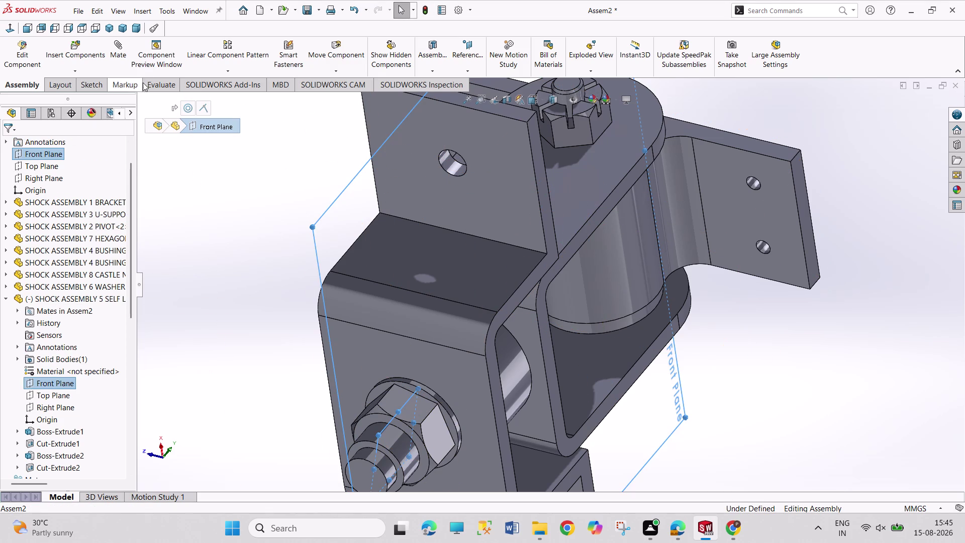
click(123, 67)
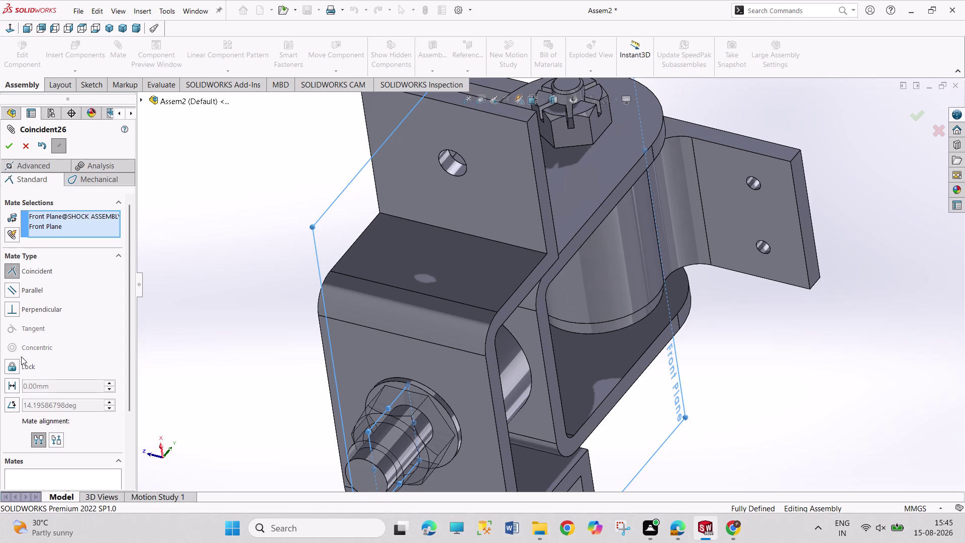
click(11, 403)
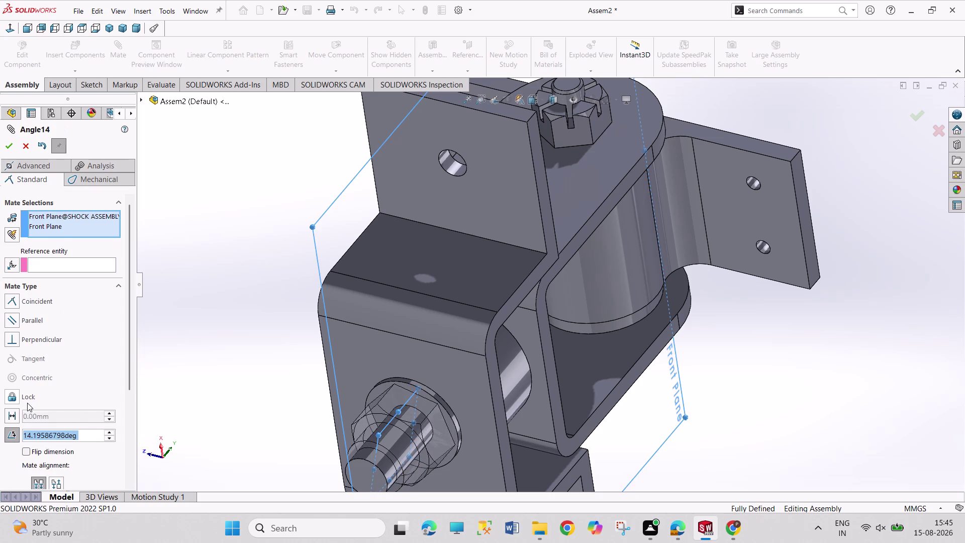
text(90)
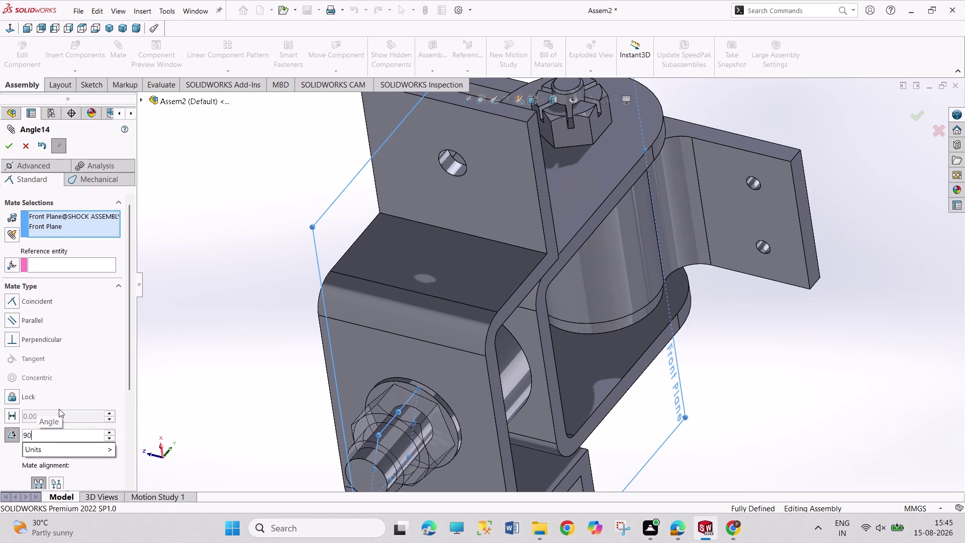
key(Return)
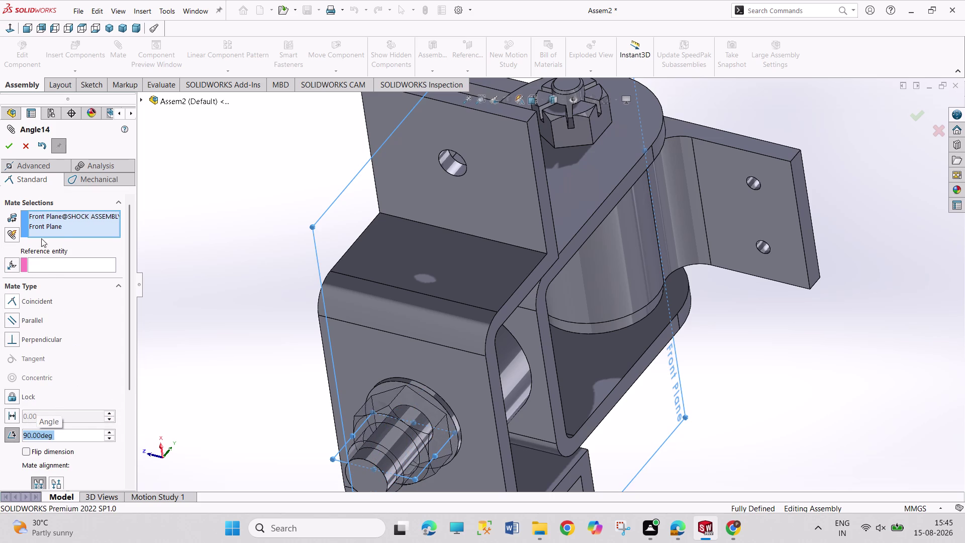
click(5, 145)
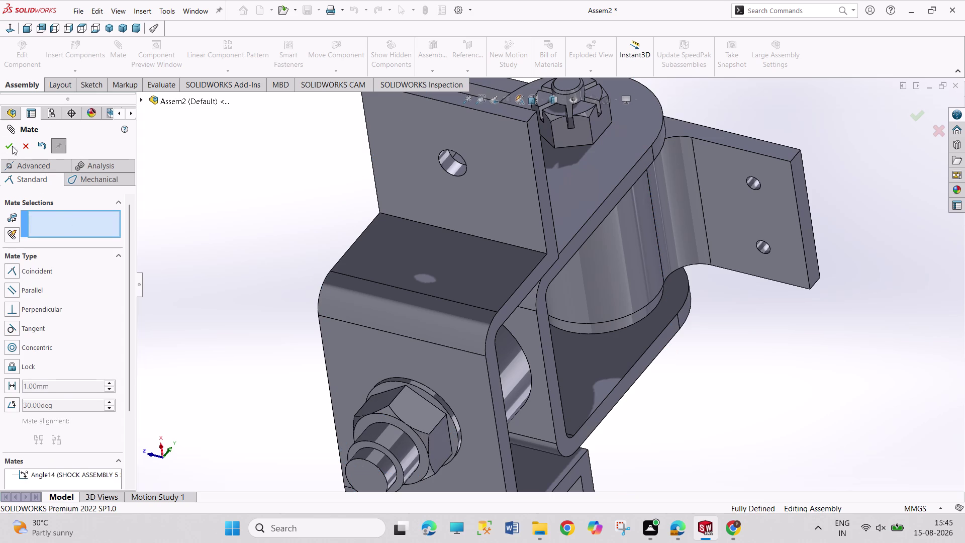
click(3, 138)
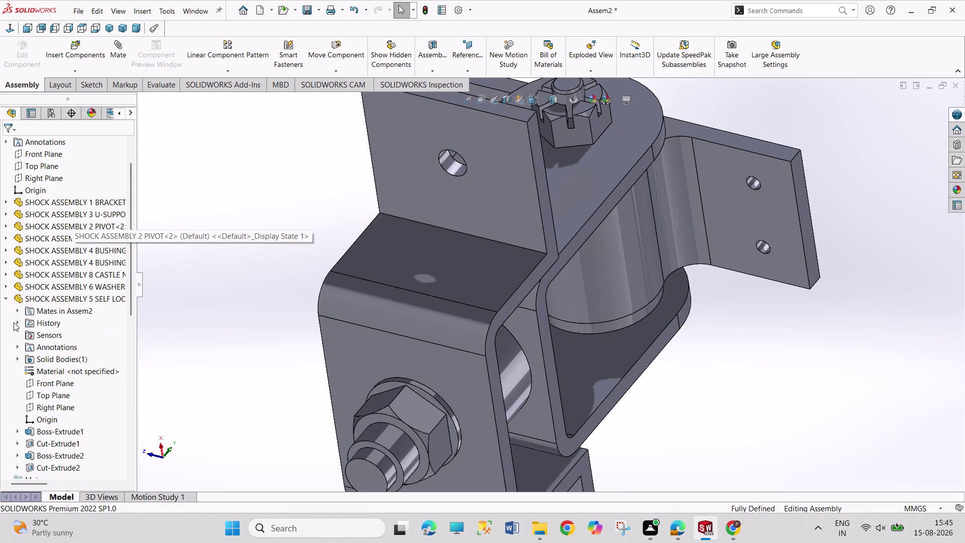
Collapse the nut, switch to the Isometric view, and scroll through the Mates folder.
click(4, 301)
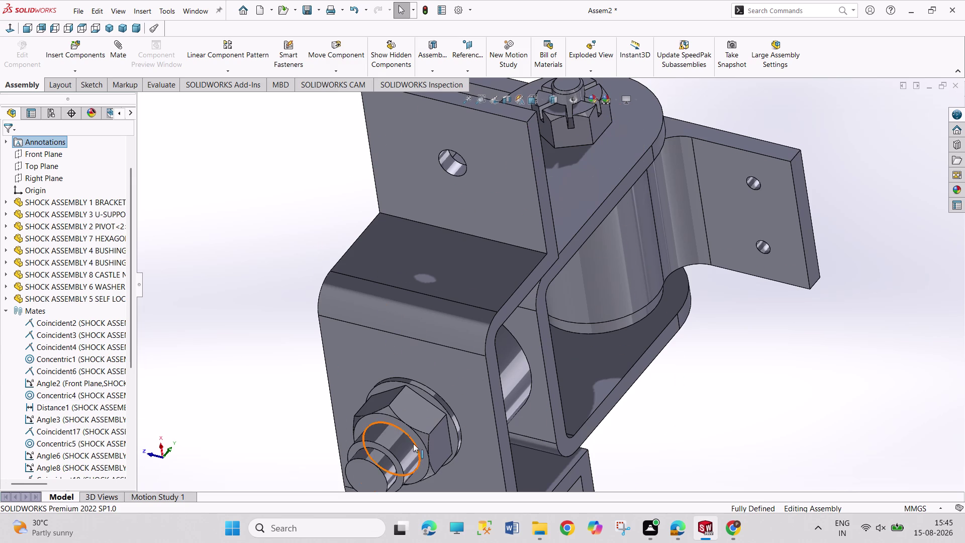
scroll(up, 3)
scroll(up, 3)
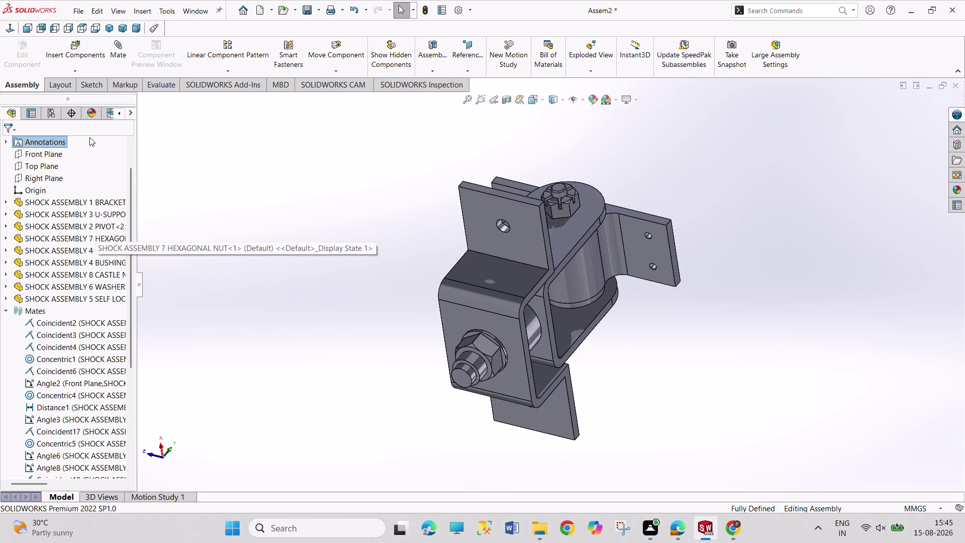
click(109, 28)
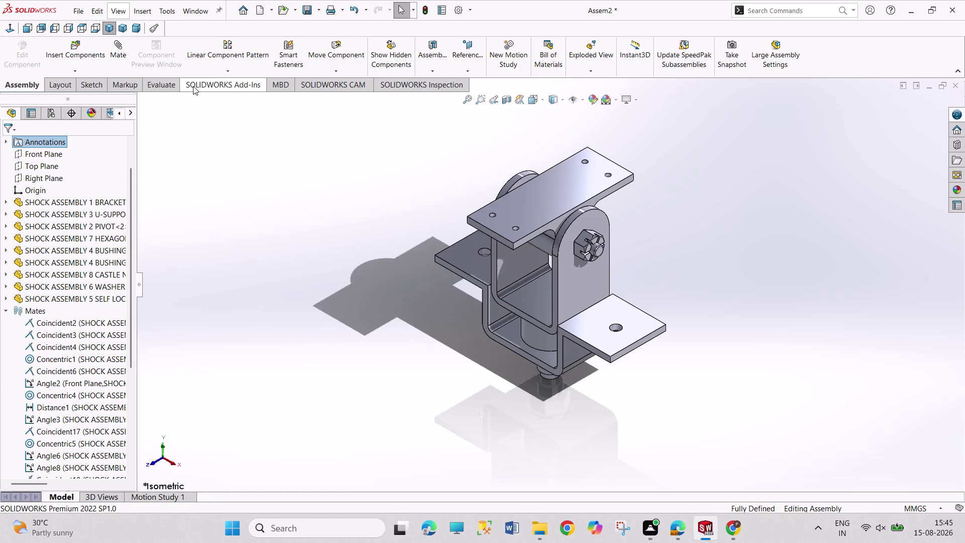
scroll(down, 3)
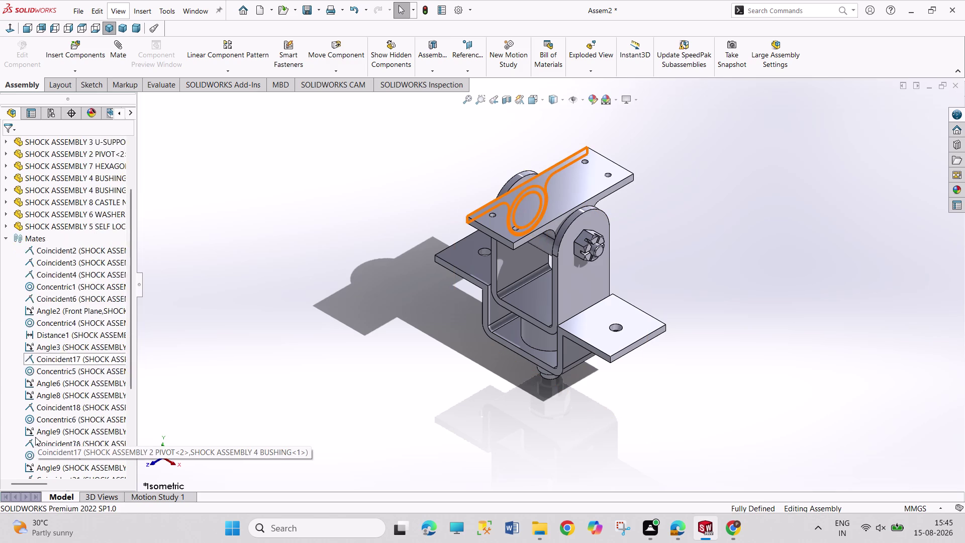
scroll(down, 3)
scroll(down, 3)
scroll(down, 3)
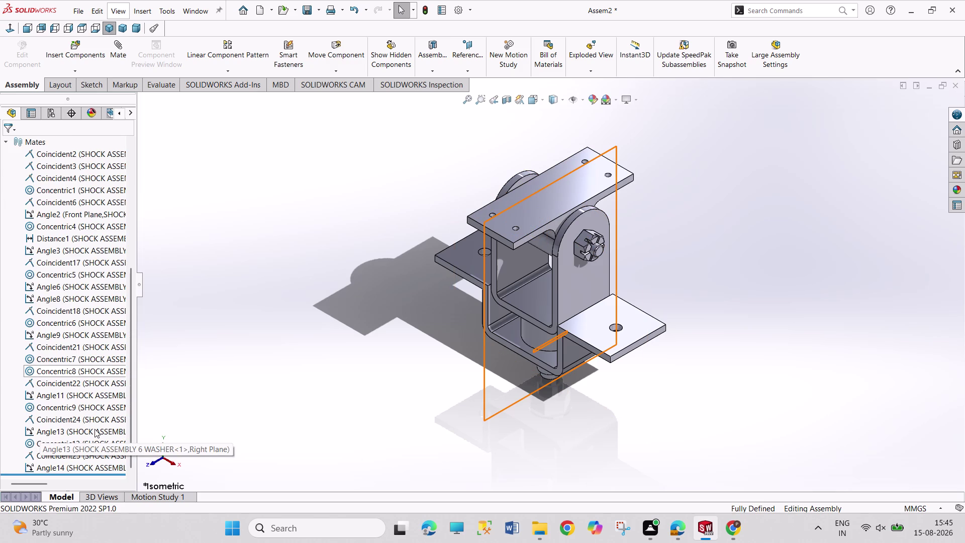
scroll(up, 3)
Delete the Coincident25 mate from the Mates folder and confirm the deletion.
scroll(down, 3)
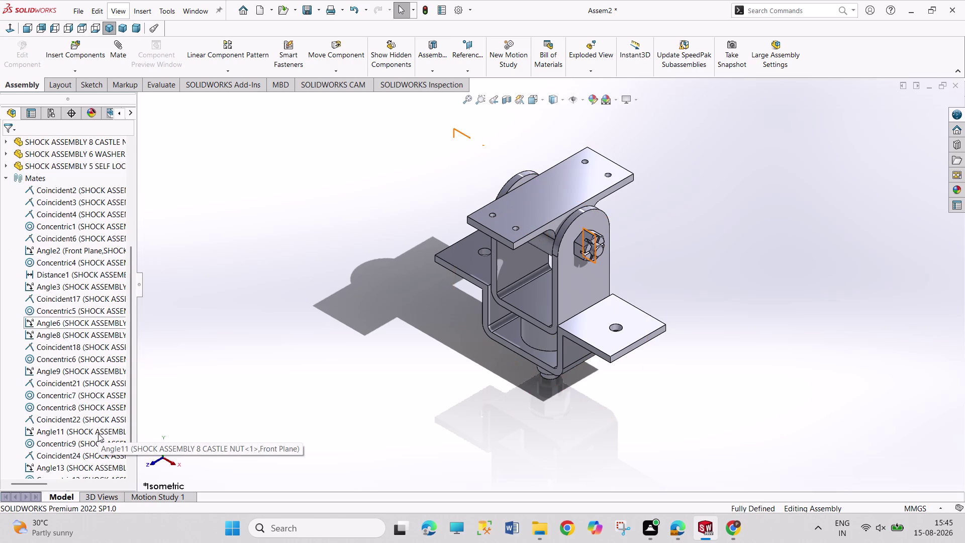
scroll(down, 3)
scroll(down, 3)
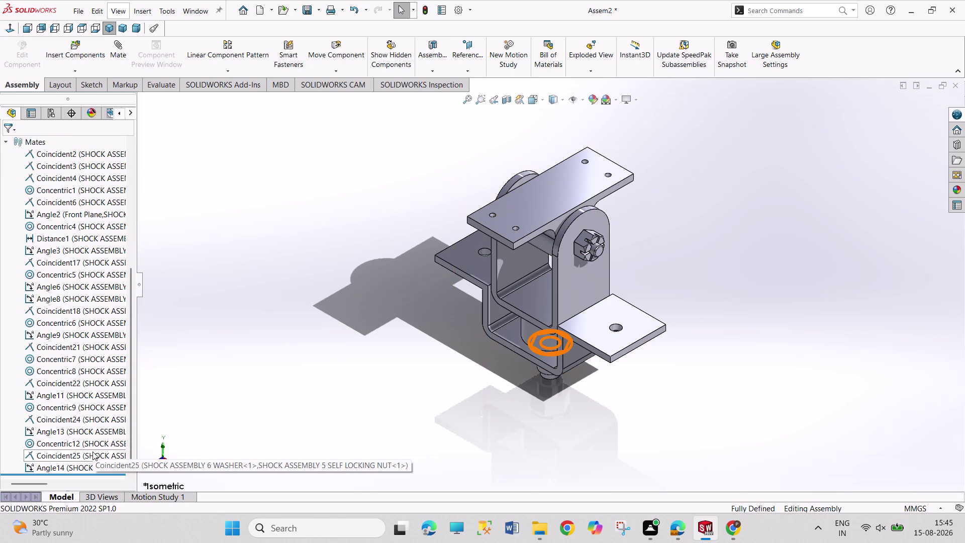
click(92, 454)
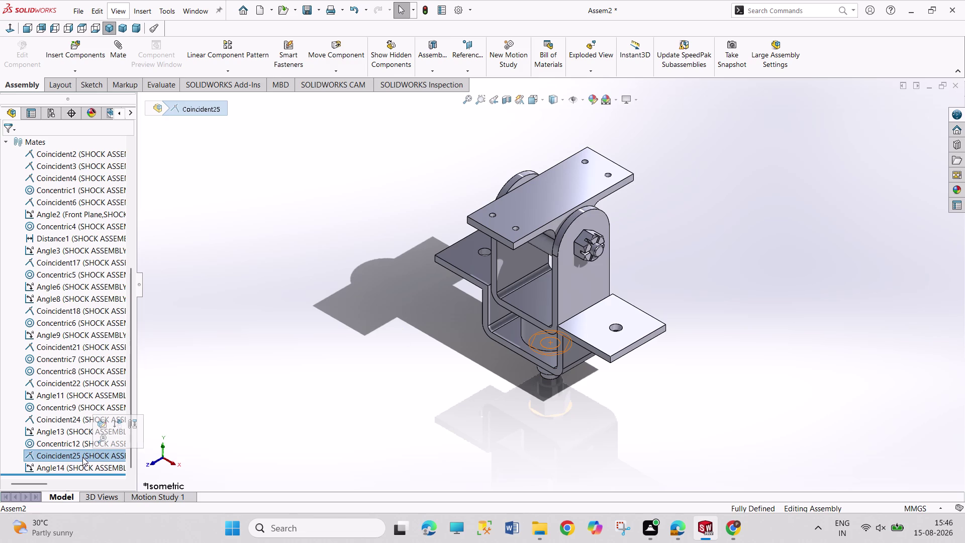
right_click(81, 458)
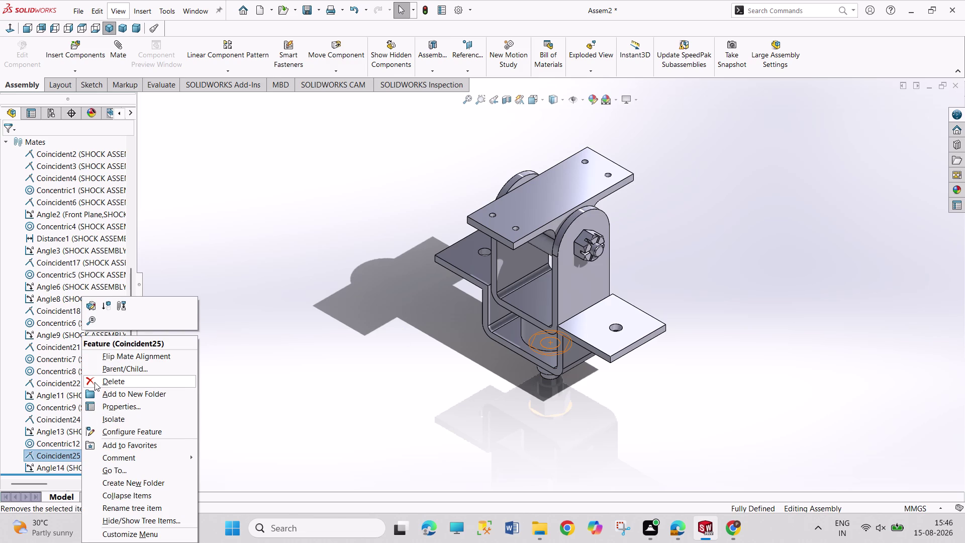
click(95, 382)
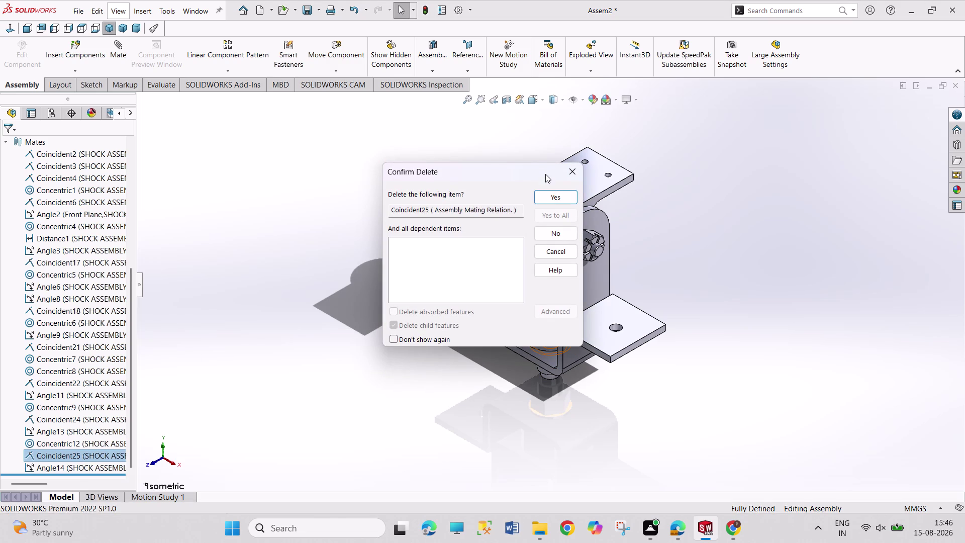
click(566, 193)
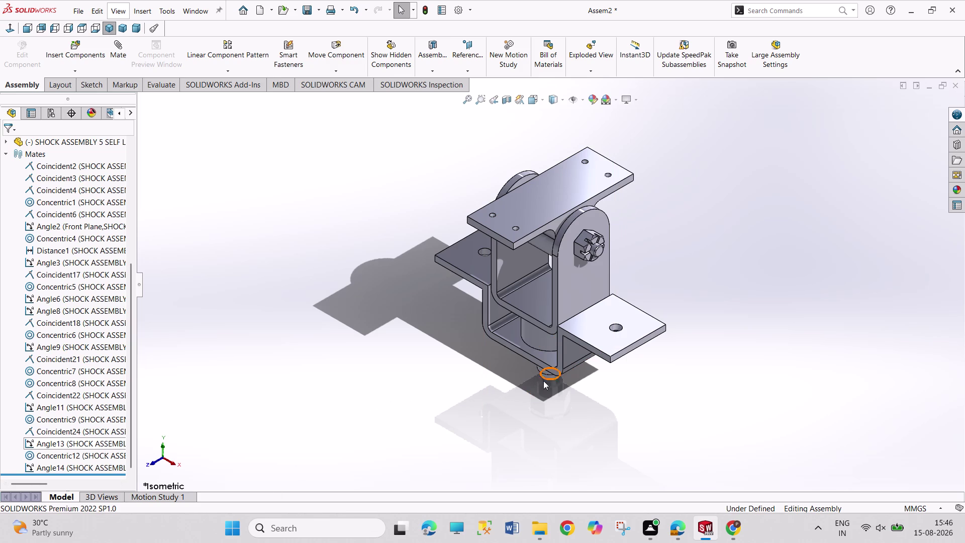
Drag the self-locking nut lower on the shaft, zoom in on it, and start a new mate.
middle_drag(554, 393, 529, 303)
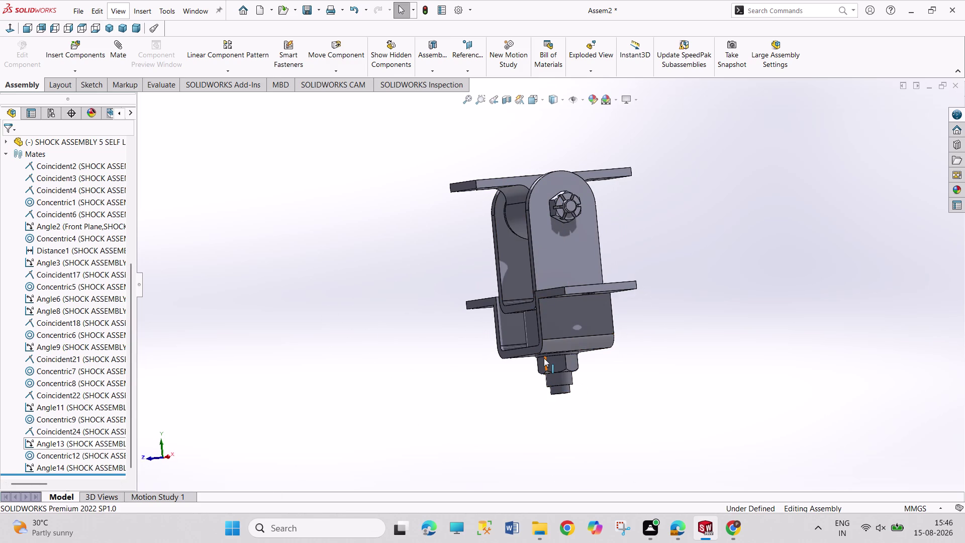
drag(552, 359, 559, 379)
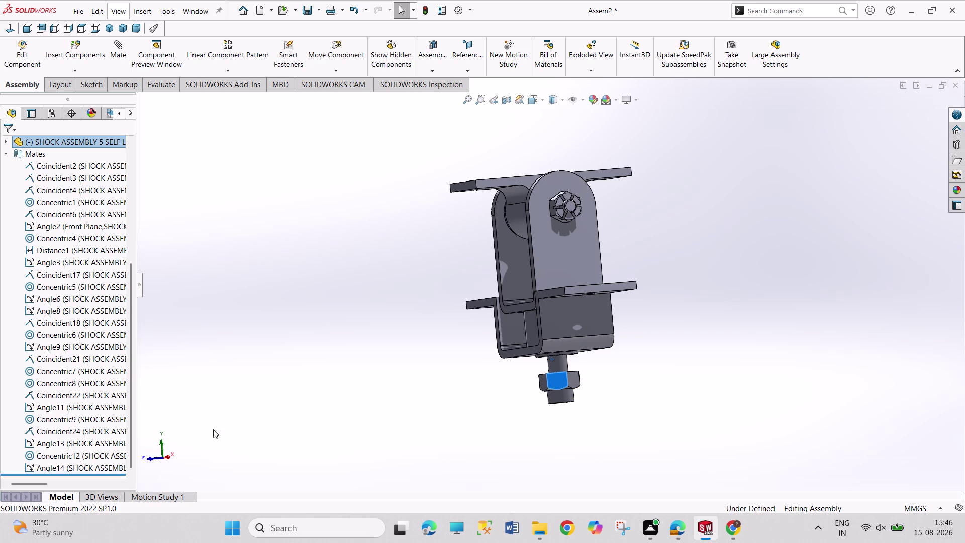
click(563, 374)
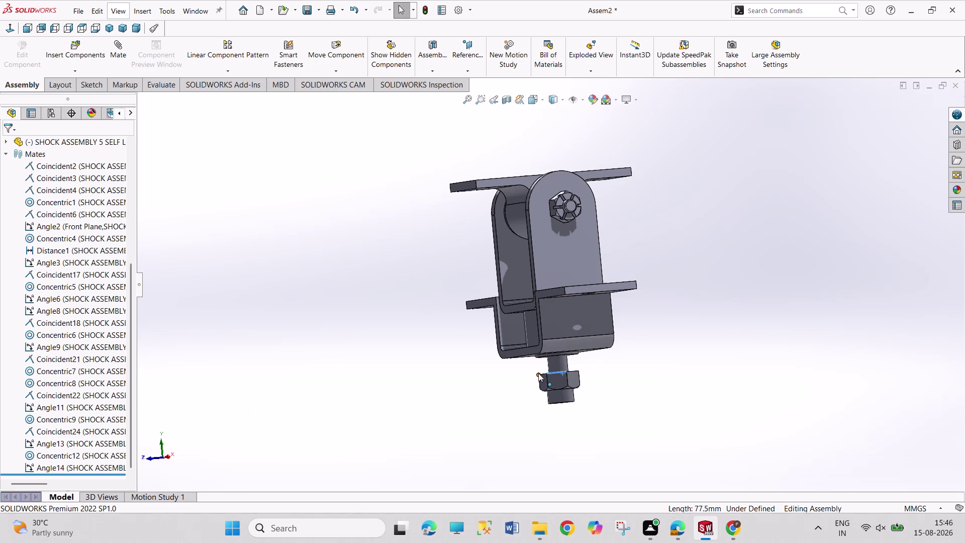
scroll(up, 3)
scroll(down, 3)
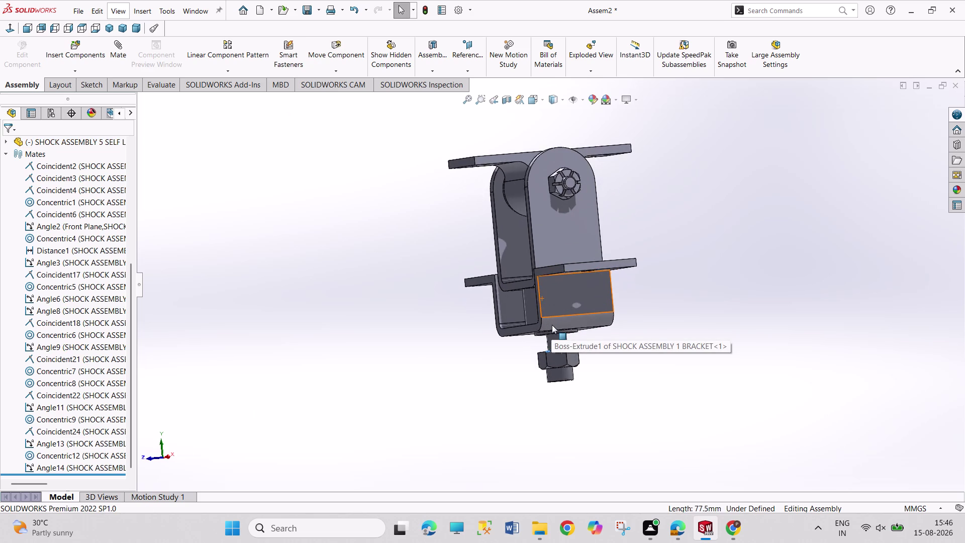
scroll(down, 3)
scroll(down, 3)
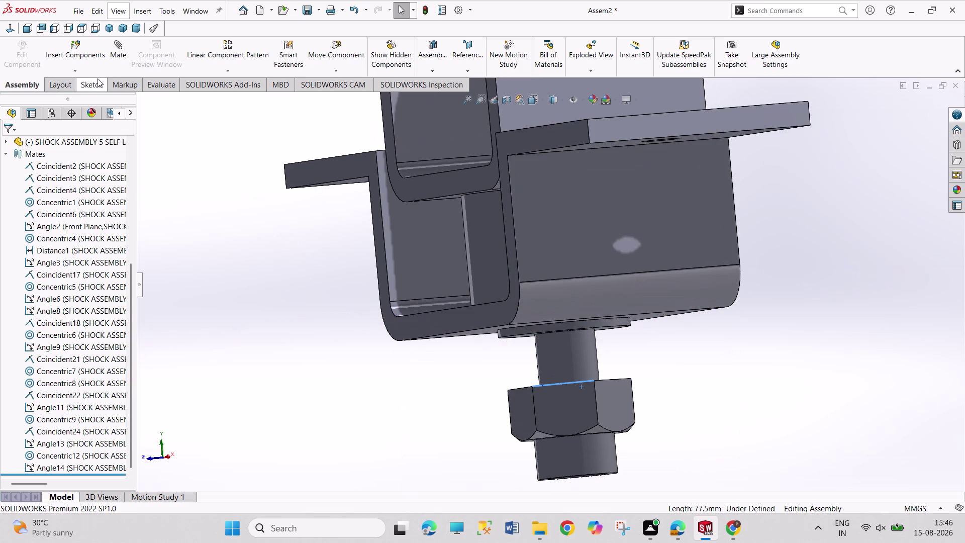
click(111, 46)
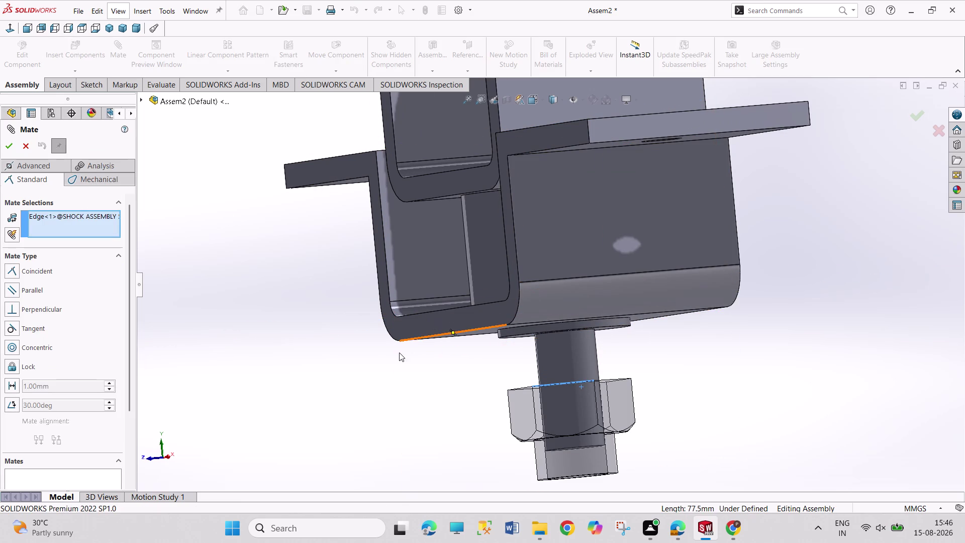
Pick a nut edge for the mate, then clear all mate selections.
click(64, 212)
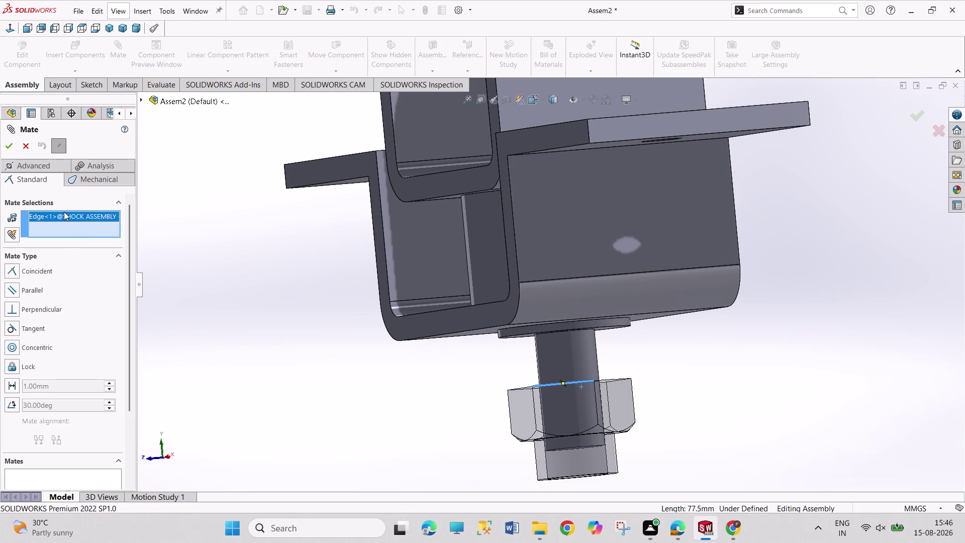
click(70, 216)
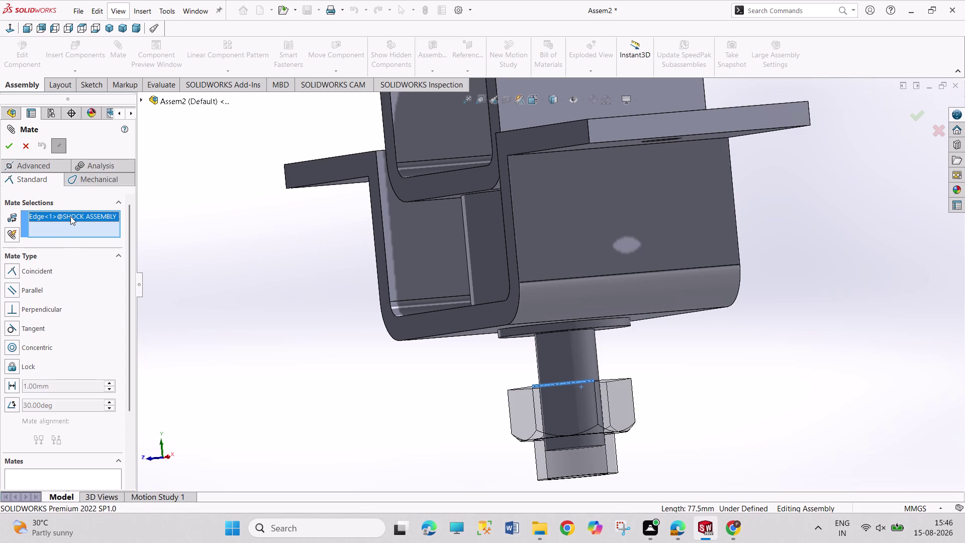
right_click(70, 216)
right_click(122, 226)
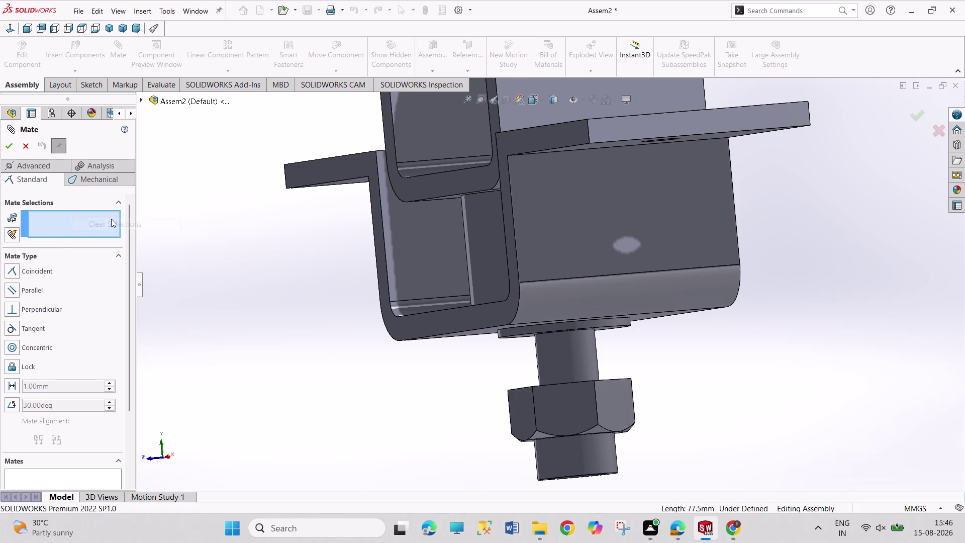
Mate the nut's top face coincident with the washer's lower face, then close the Mate tool.
middle_drag(514, 363, 517, 365)
scroll(down, 3)
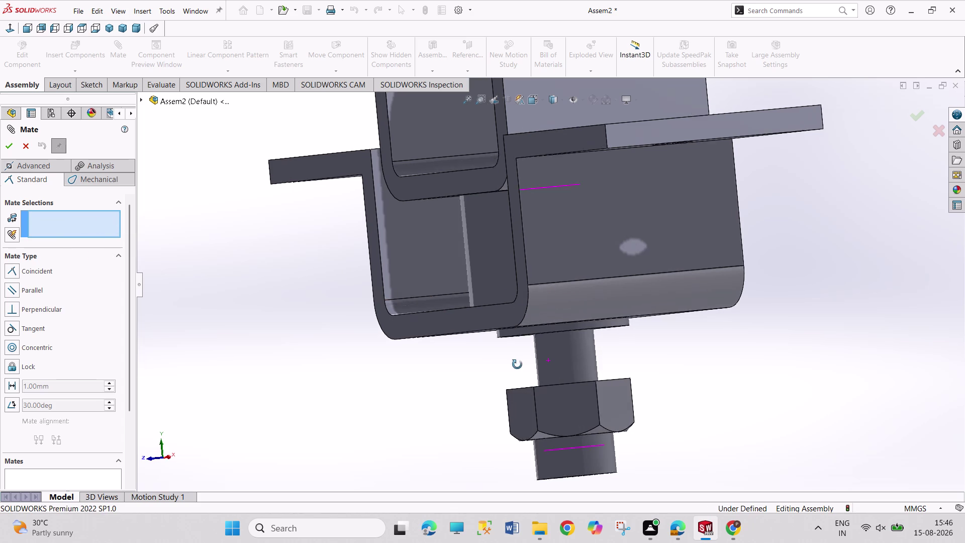
middle_drag(518, 364, 526, 382)
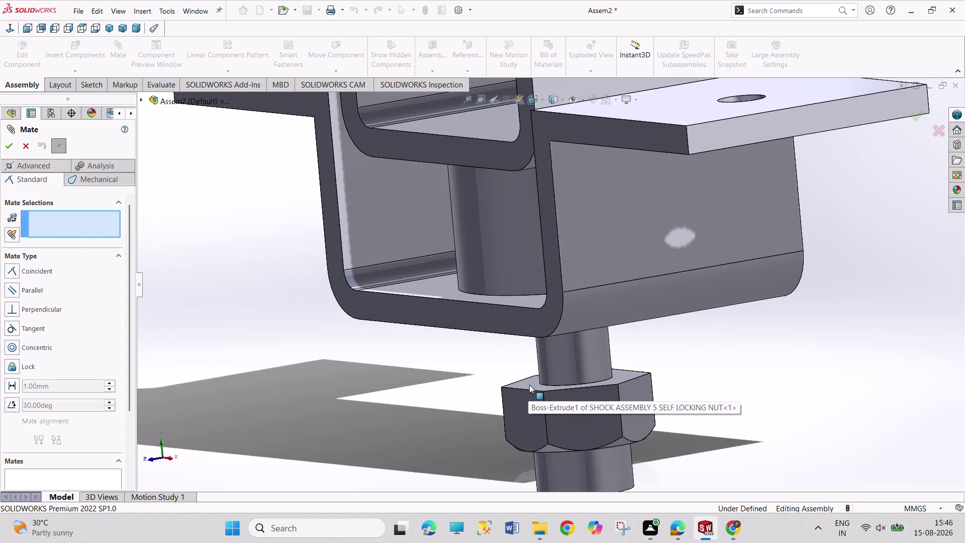
click(529, 384)
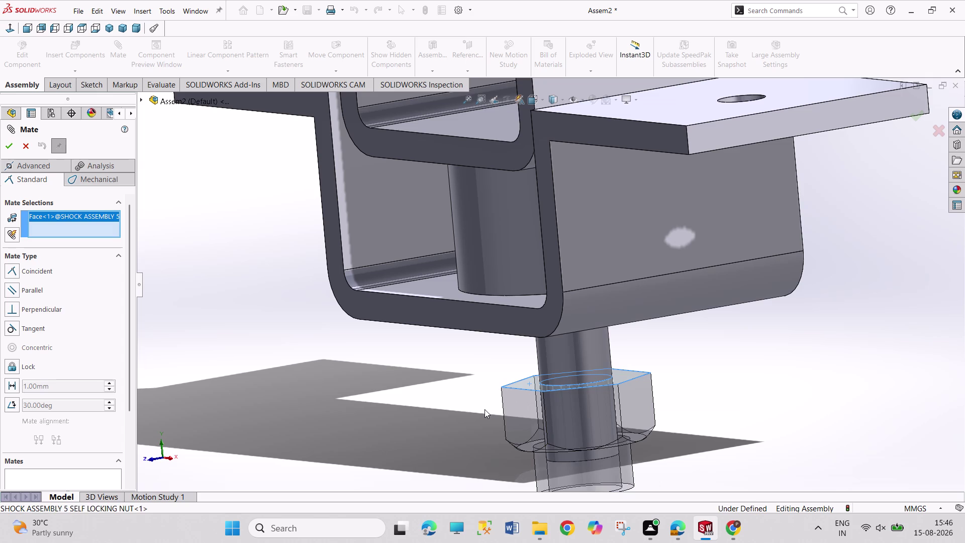
middle_drag(486, 410, 440, 360)
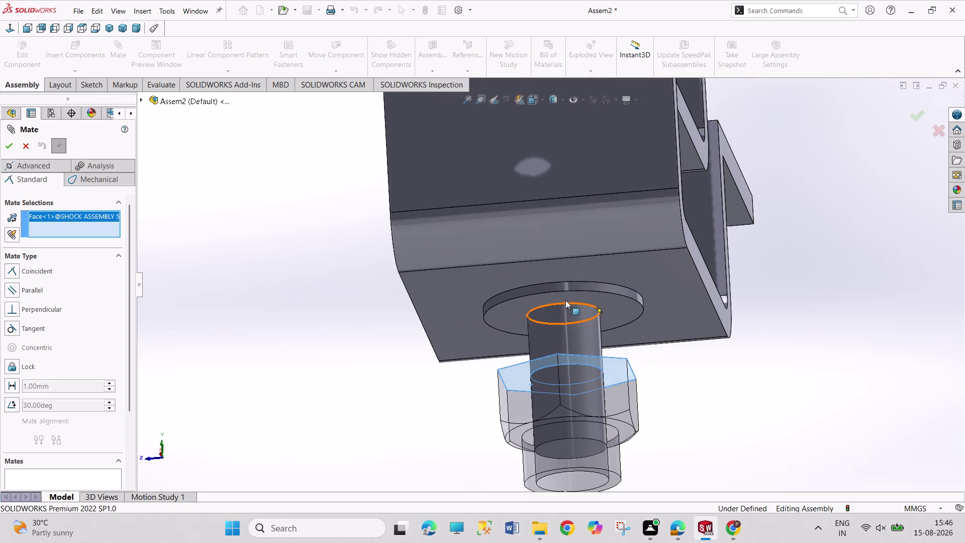
click(590, 295)
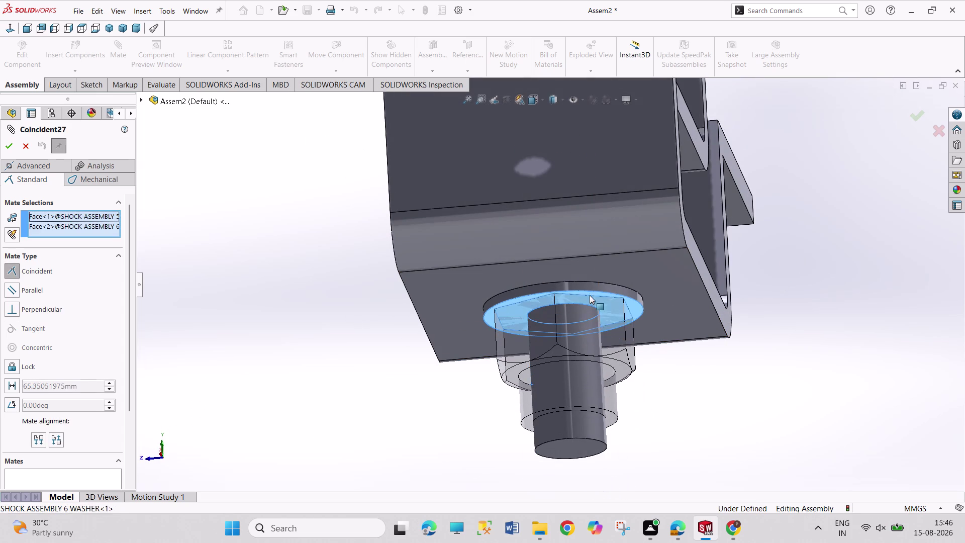
click(15, 142)
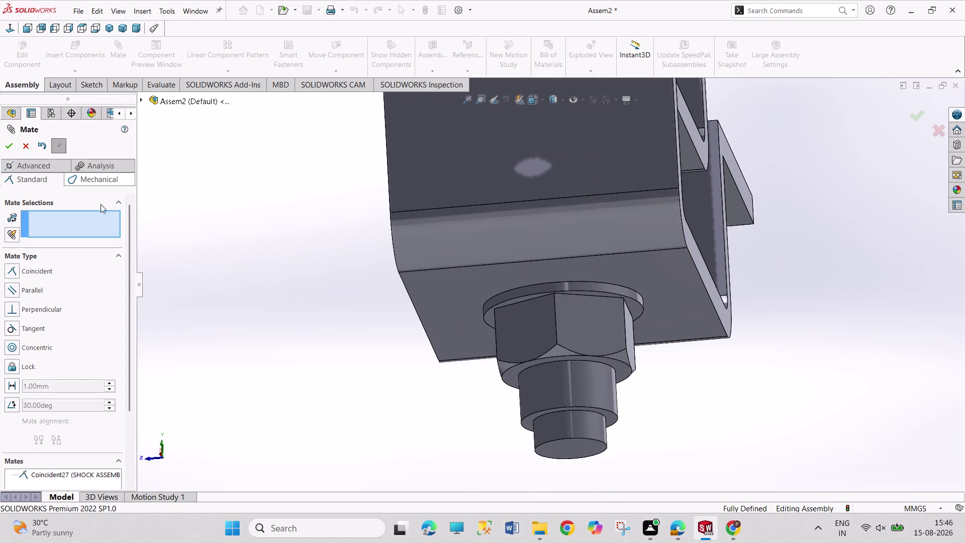
click(7, 143)
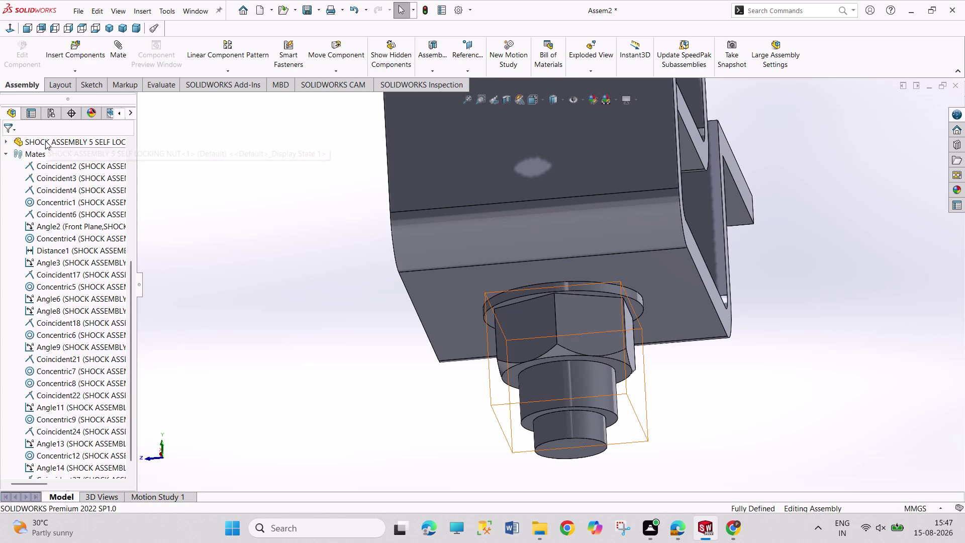
Return to the full component tree and show the complete shock assembly in Isometric view.
click(4, 152)
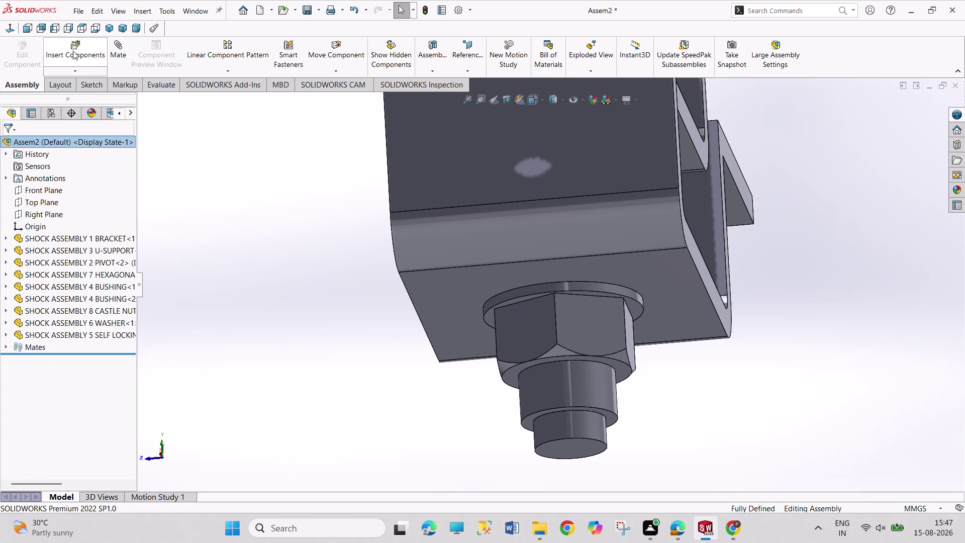
click(113, 29)
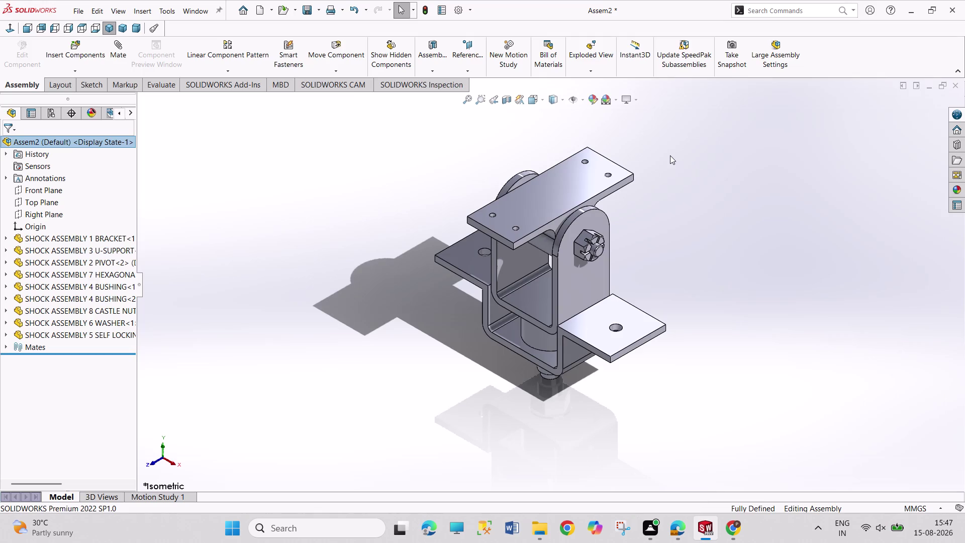
drag(671, 155, 870, 300)
drag(637, 129, 841, 207)
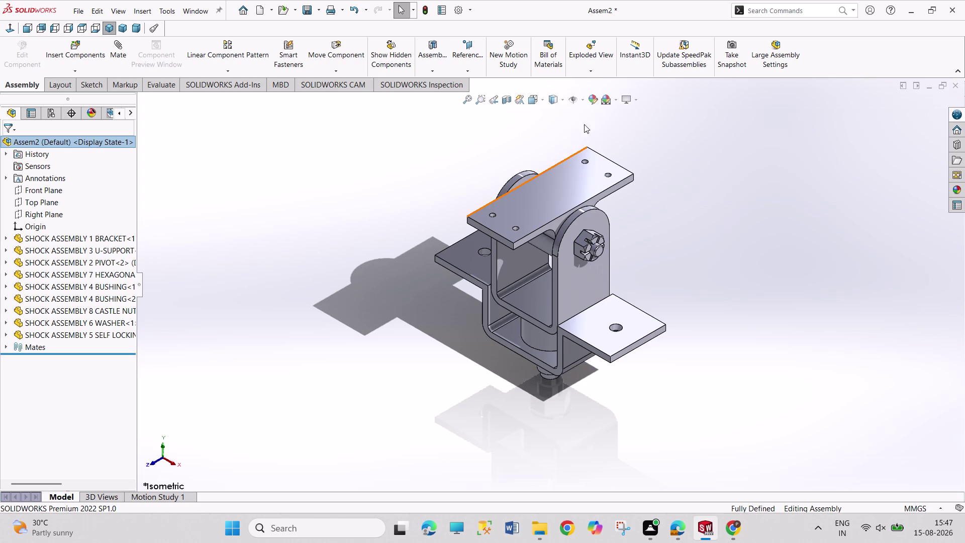
drag(648, 144, 677, 188)
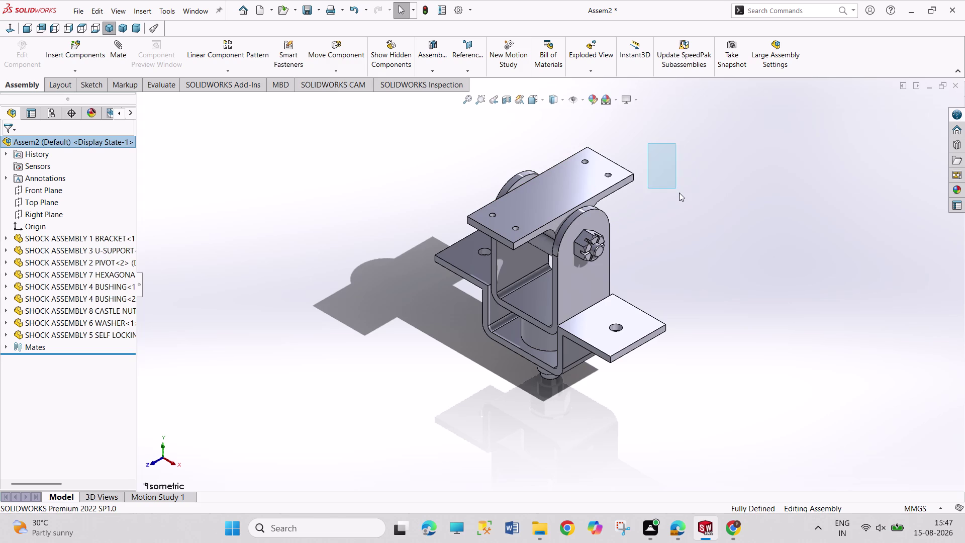
drag(676, 188, 745, 314)
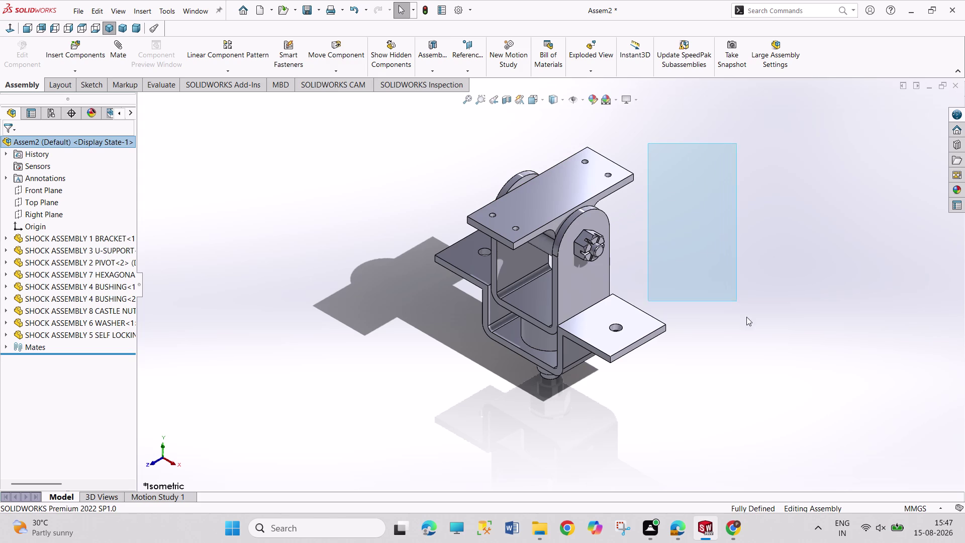
drag(746, 314, 779, 377)
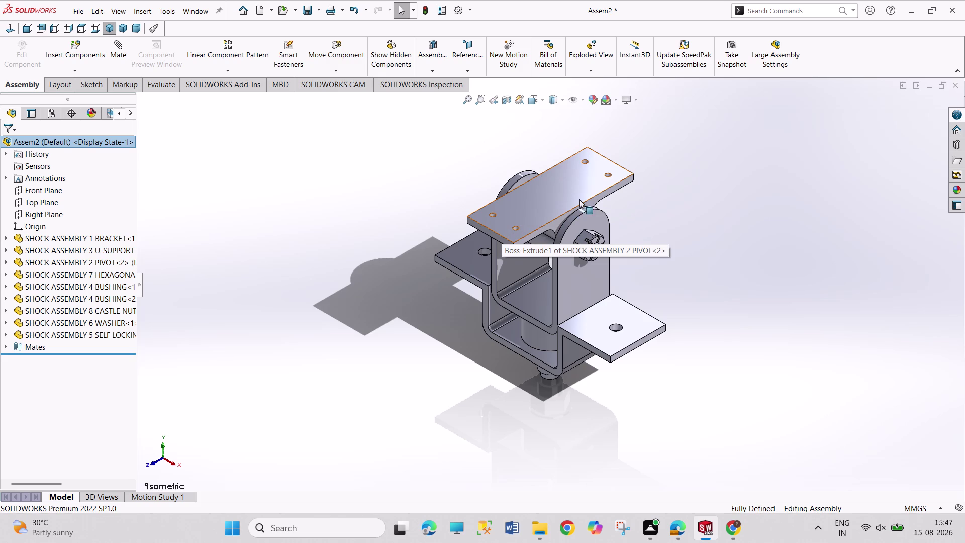
drag(648, 179, 715, 211)
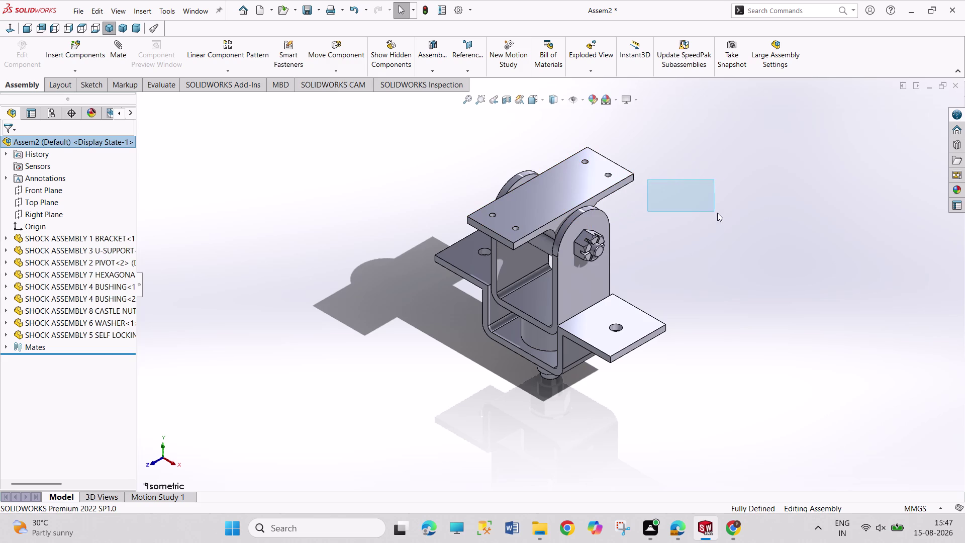
drag(714, 211, 803, 295)
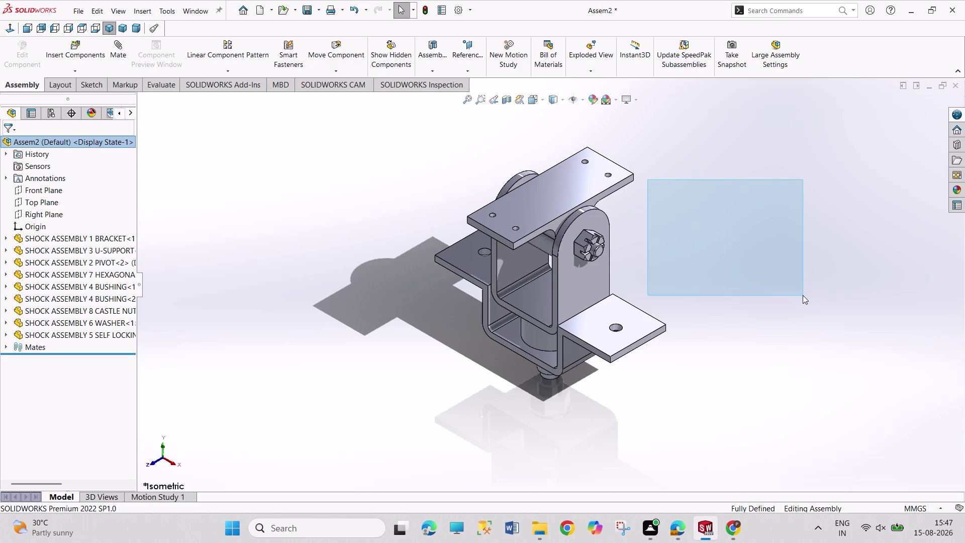
drag(803, 295, 700, 255)
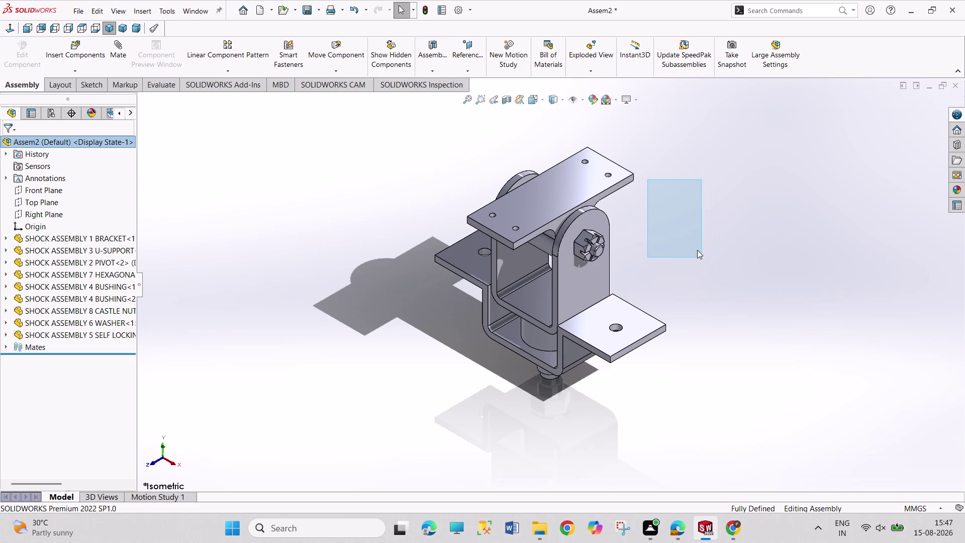
drag(701, 254, 699, 252)
drag(658, 150, 732, 230)
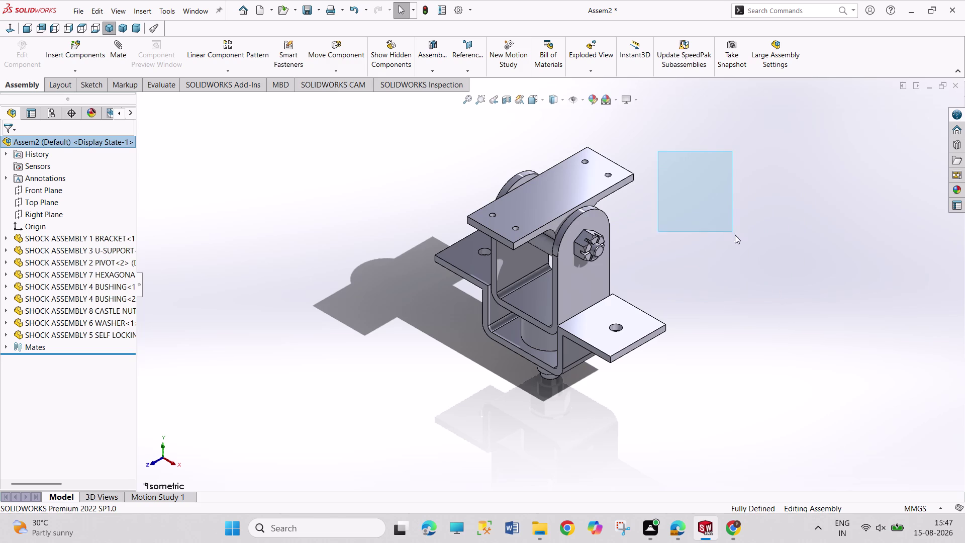
drag(732, 231, 786, 280)
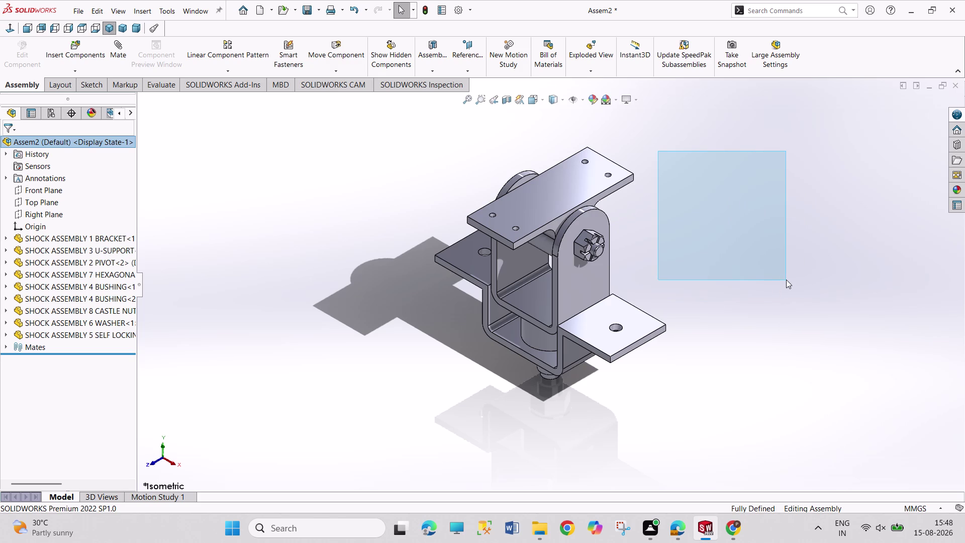
drag(786, 279, 767, 248)
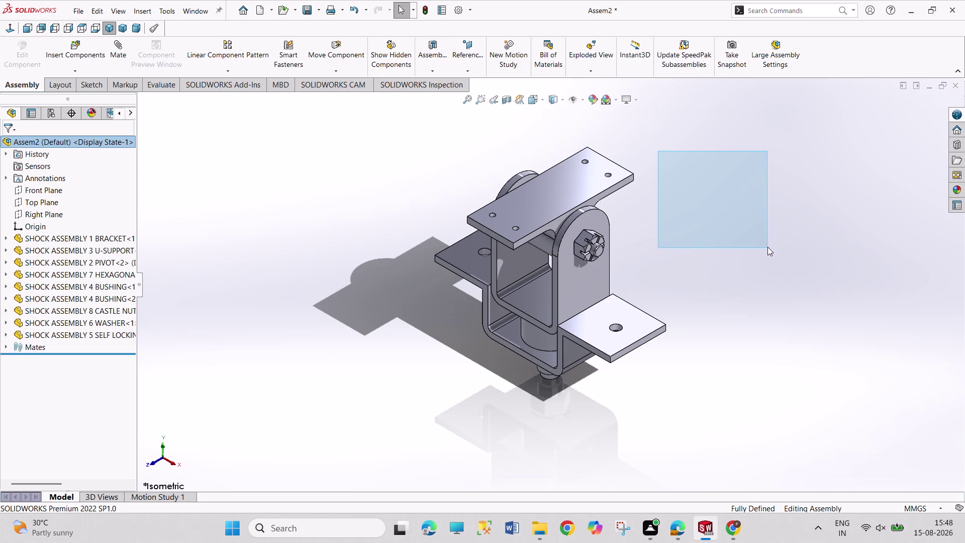
drag(768, 247, 706, 200)
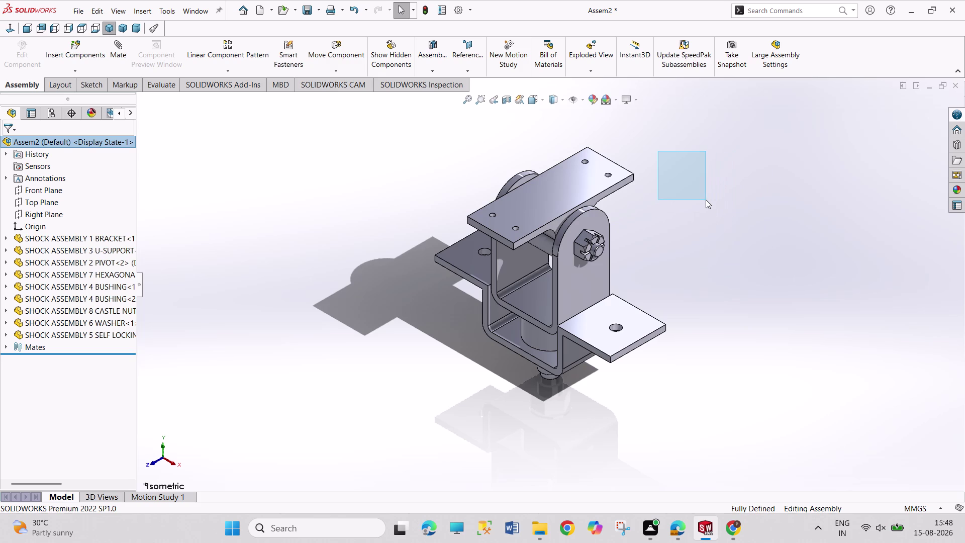
drag(706, 200, 699, 194)
drag(699, 193, 787, 301)
drag(800, 307, 811, 307)
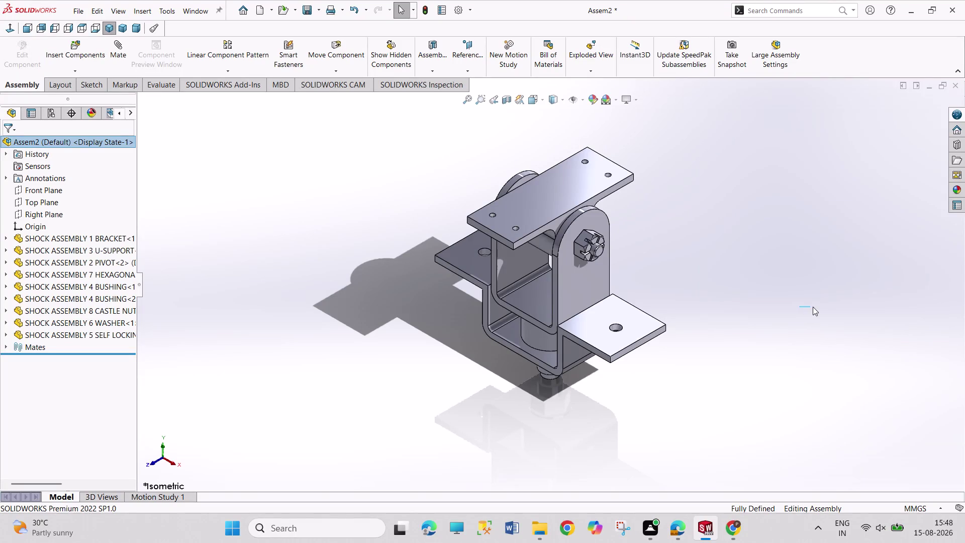
drag(811, 307, 812, 301)
drag(688, 173, 787, 281)
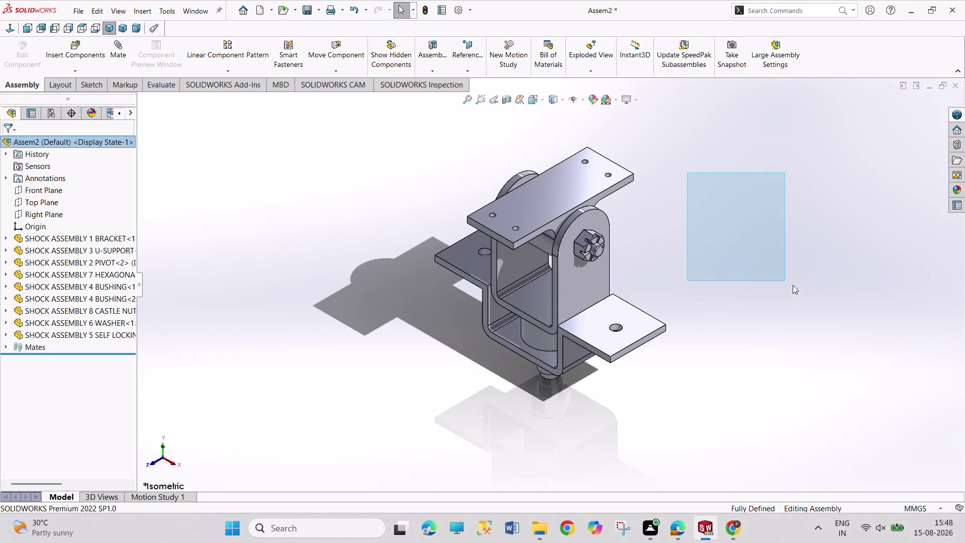
drag(787, 282, 832, 312)
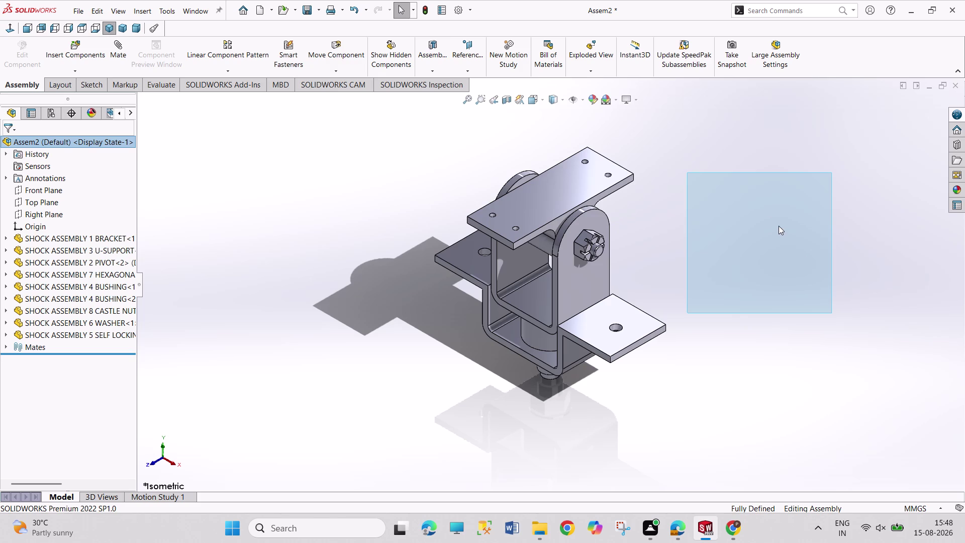
drag(638, 127, 879, 339)
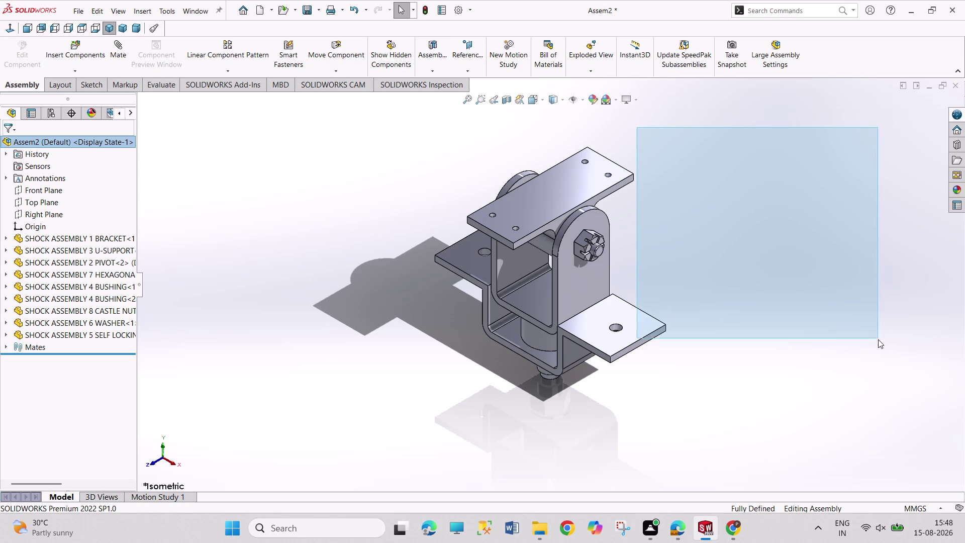
drag(879, 339, 277, 331)
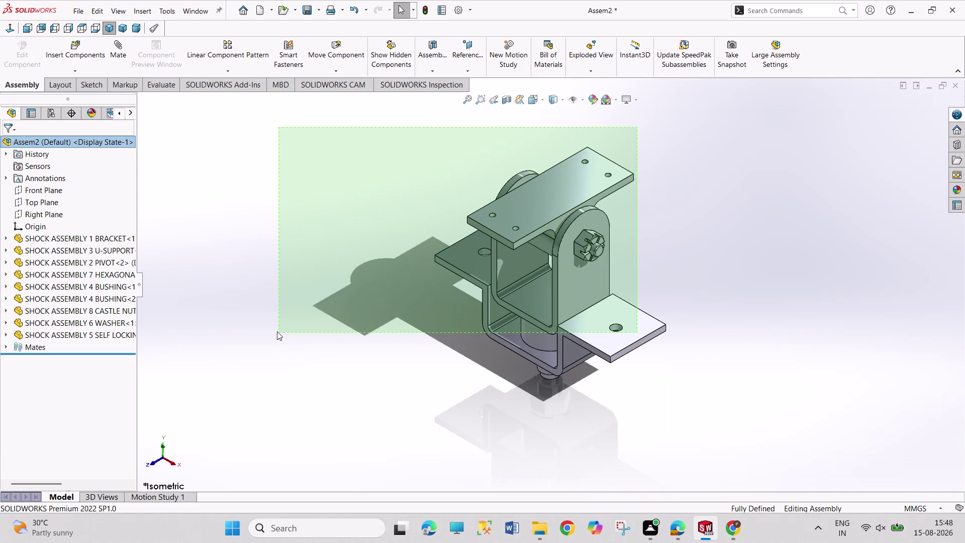
drag(277, 332, 298, 373)
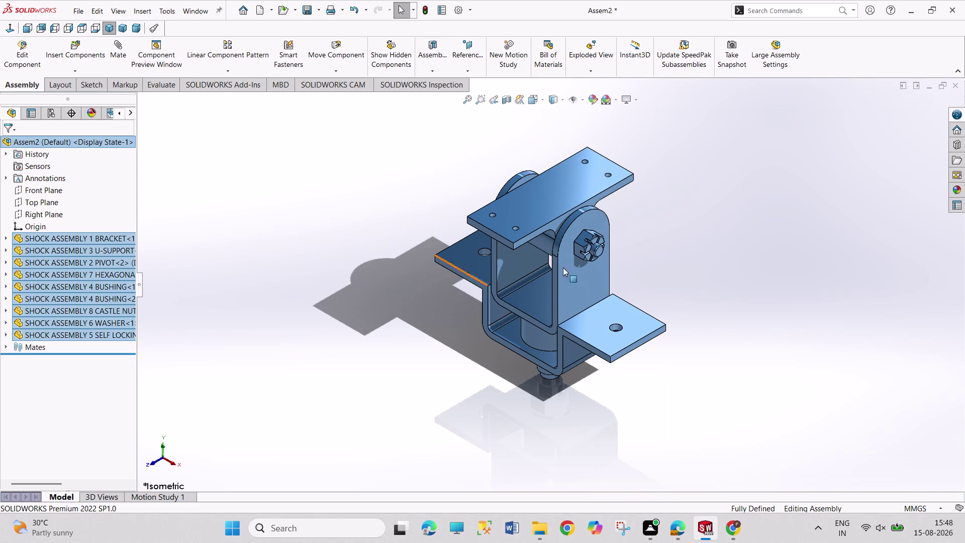
click(666, 227)
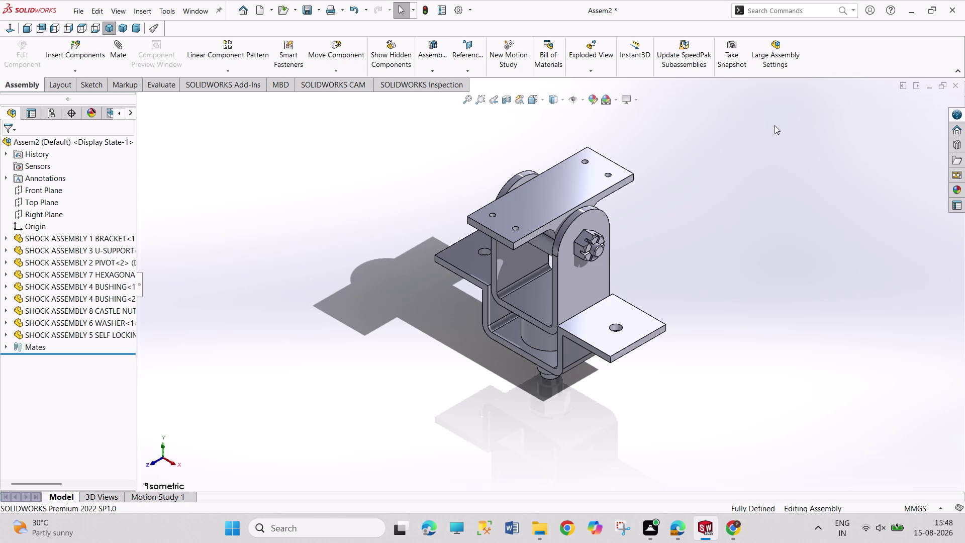
drag(775, 125, 482, 375)
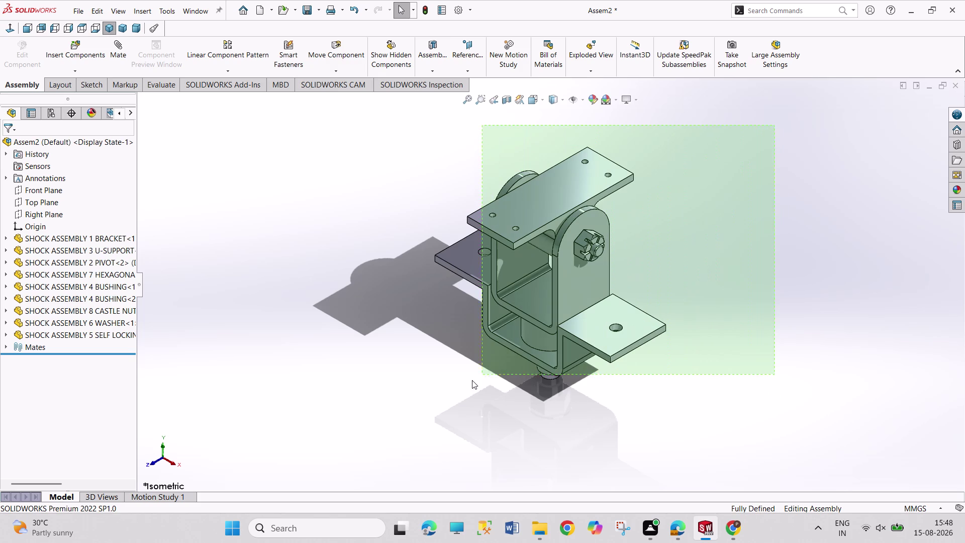
drag(481, 374, 393, 426)
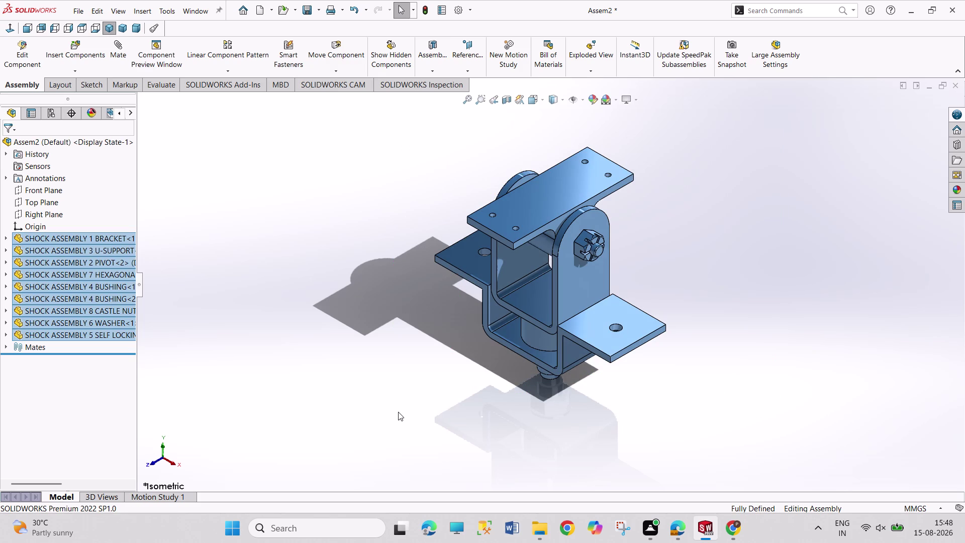
click(398, 411)
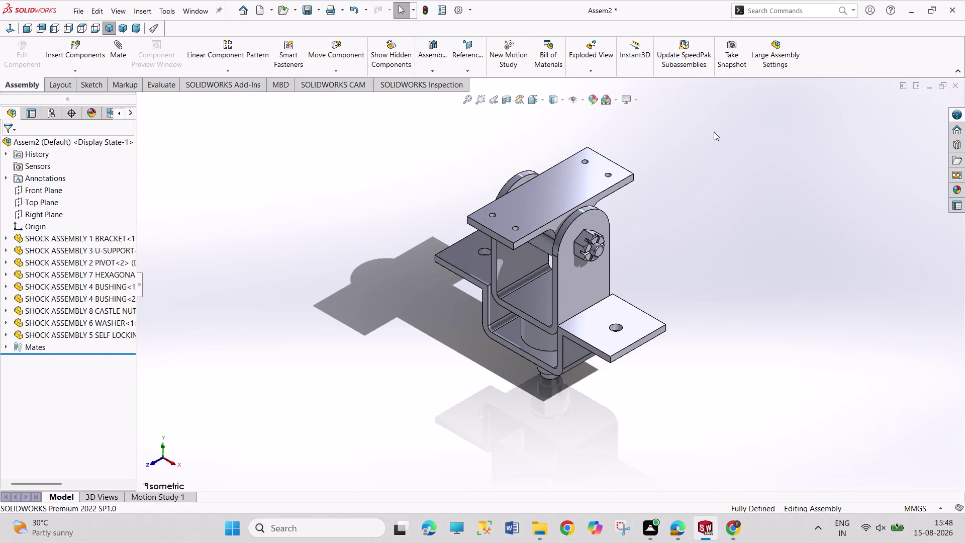
drag(740, 118, 755, 158)
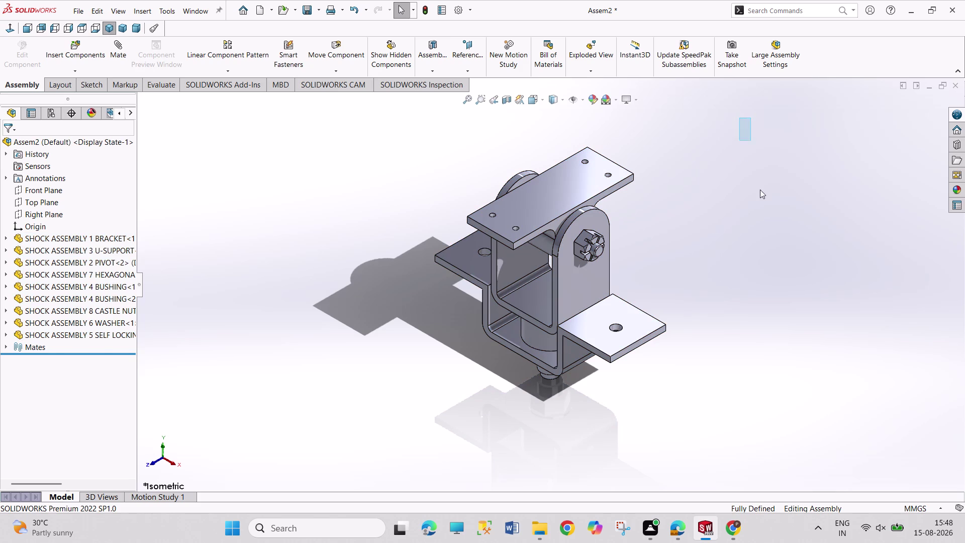
drag(755, 158, 425, 359)
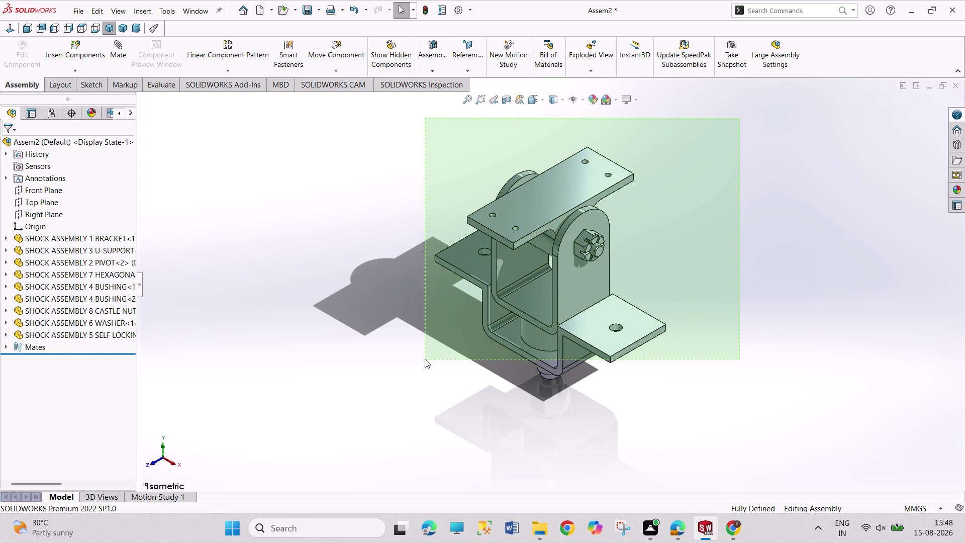
drag(425, 359, 359, 428)
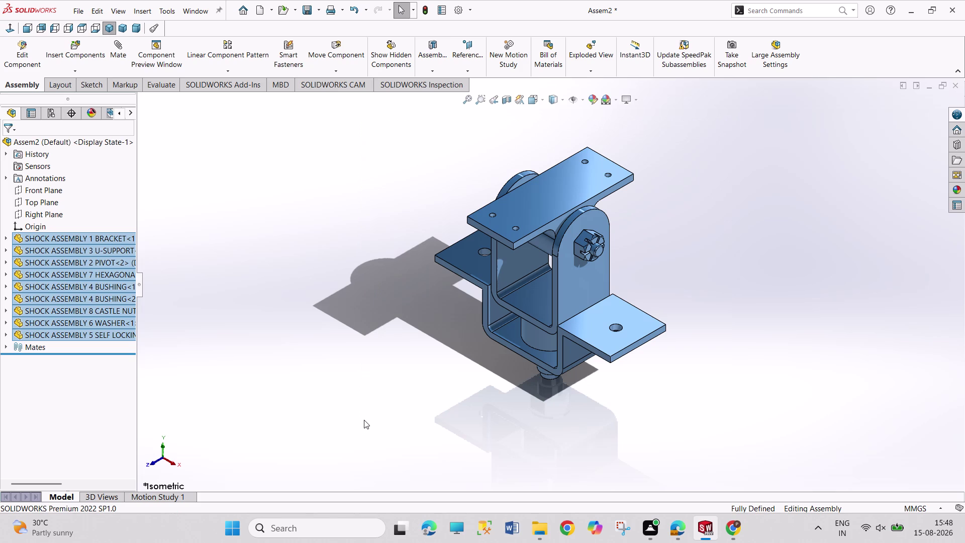
click(396, 410)
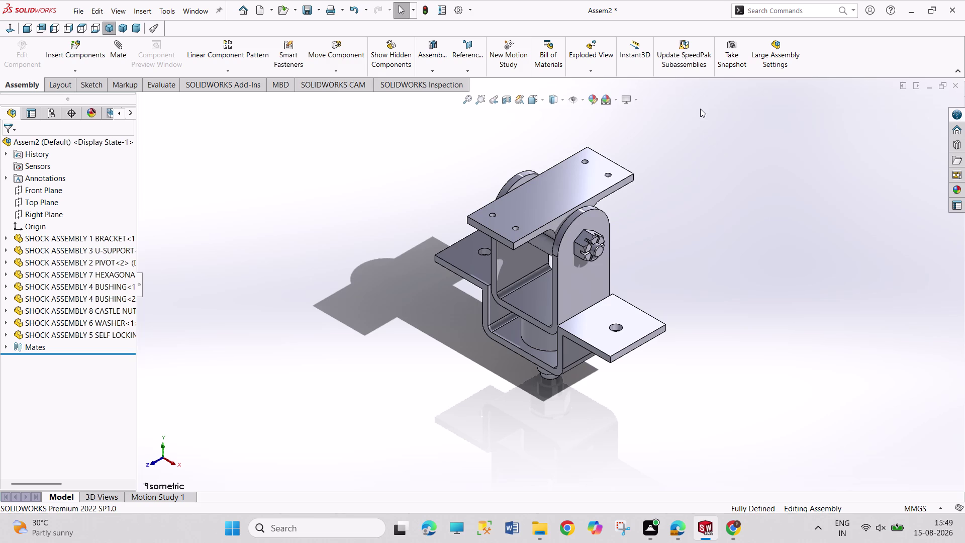
drag(706, 118, 786, 284)
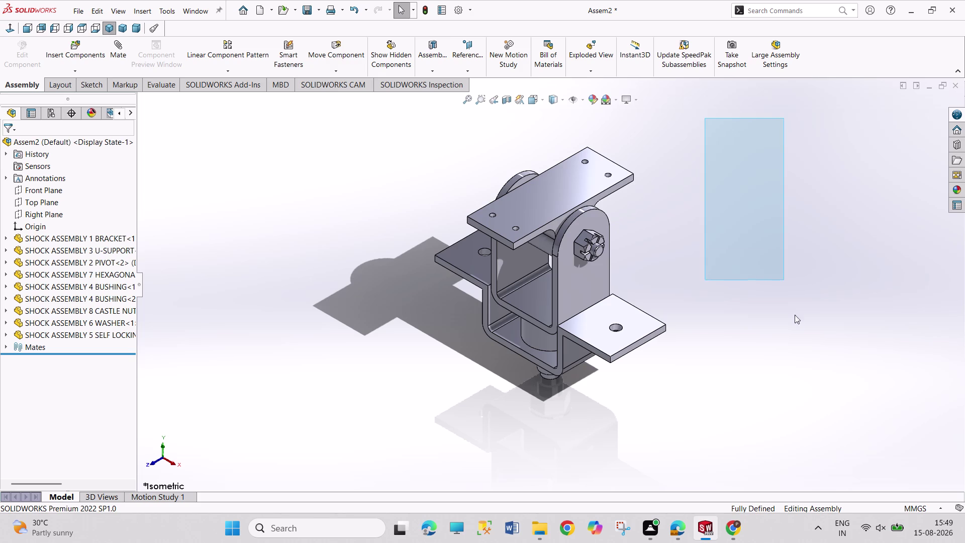
drag(785, 283, 359, 431)
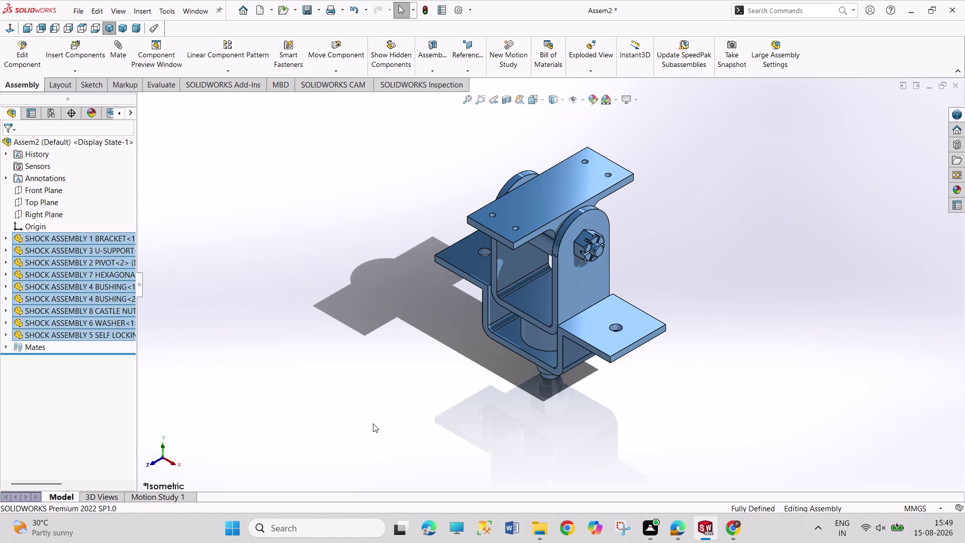
click(400, 416)
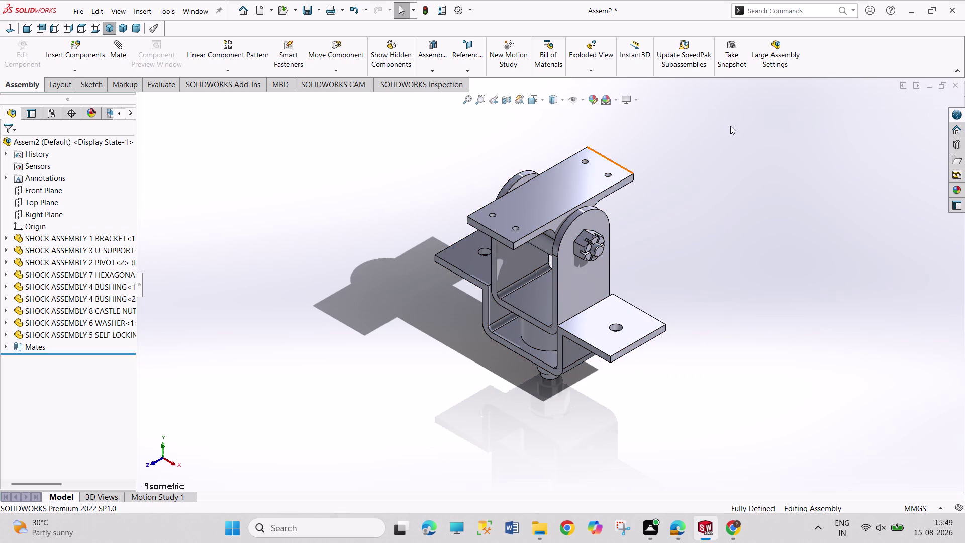
drag(731, 126, 662, 317)
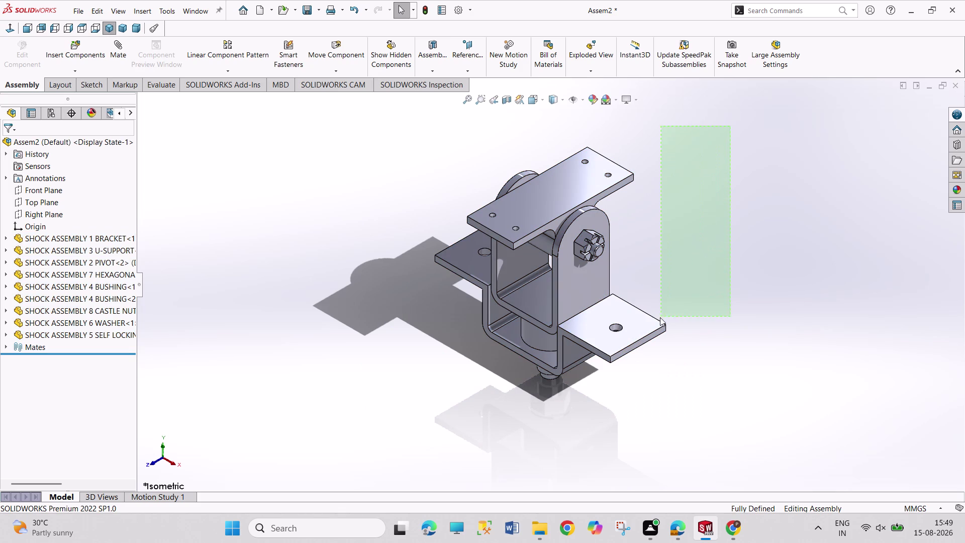
drag(661, 316, 426, 362)
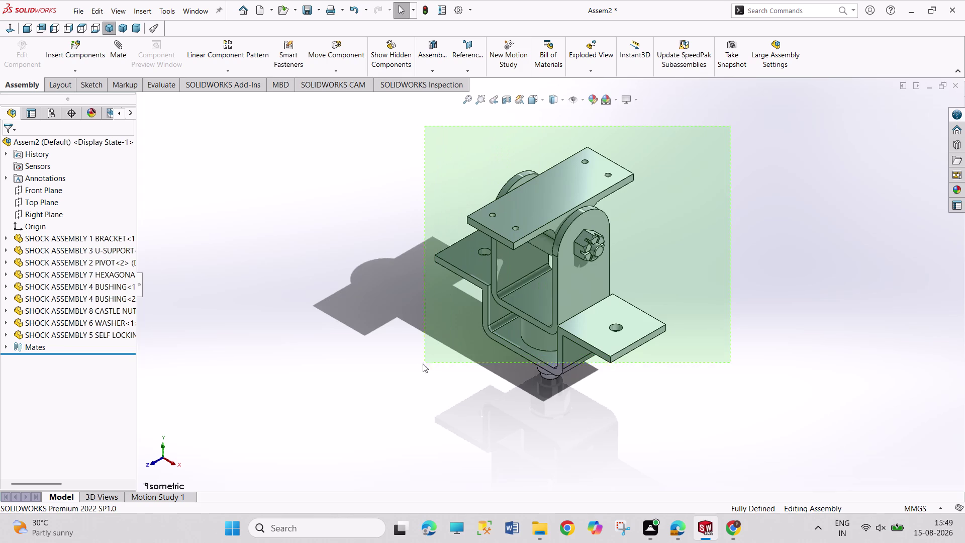
drag(426, 362, 338, 401)
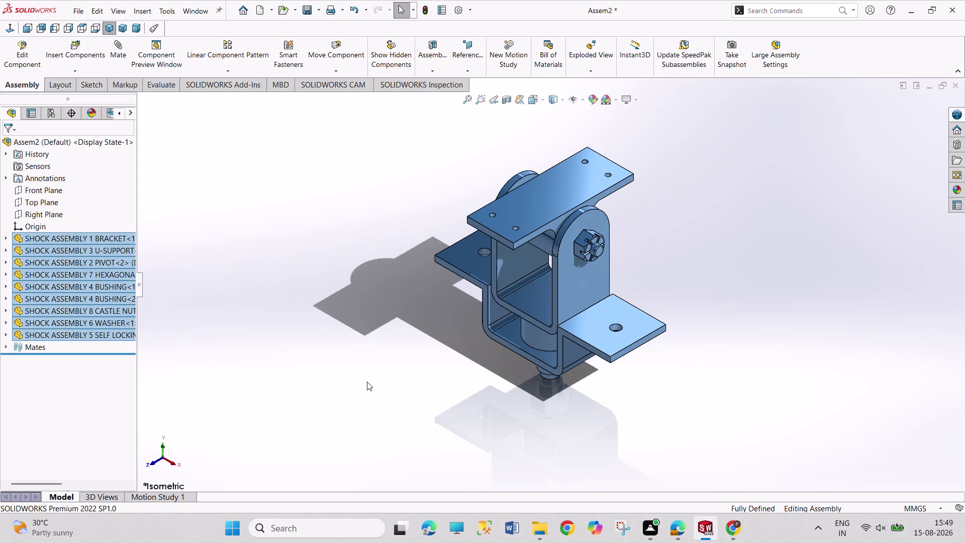
click(400, 373)
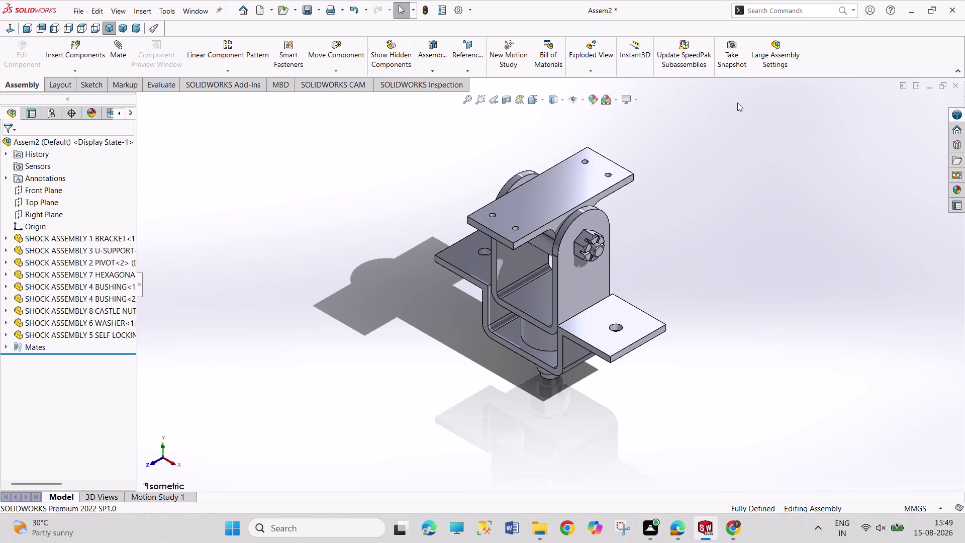
drag(738, 102, 646, 379)
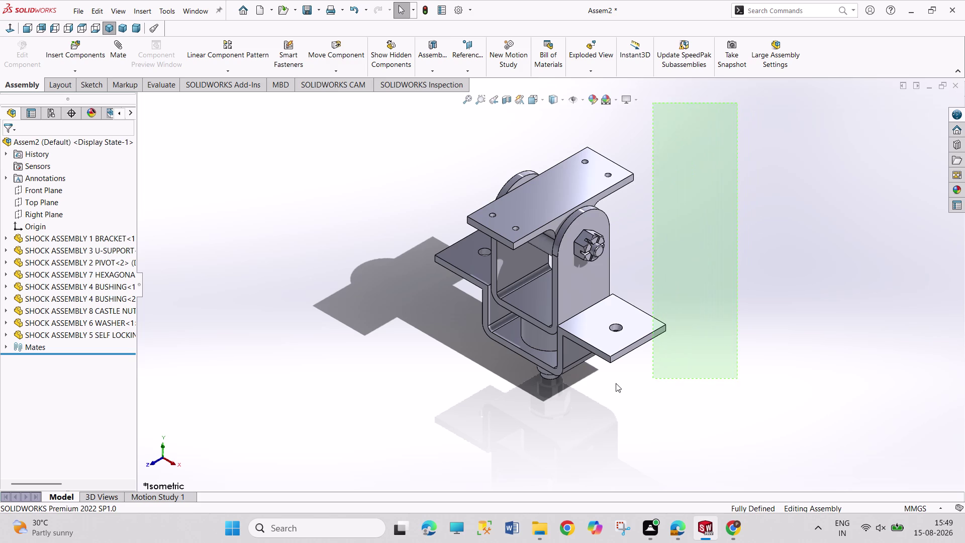
drag(647, 379, 351, 407)
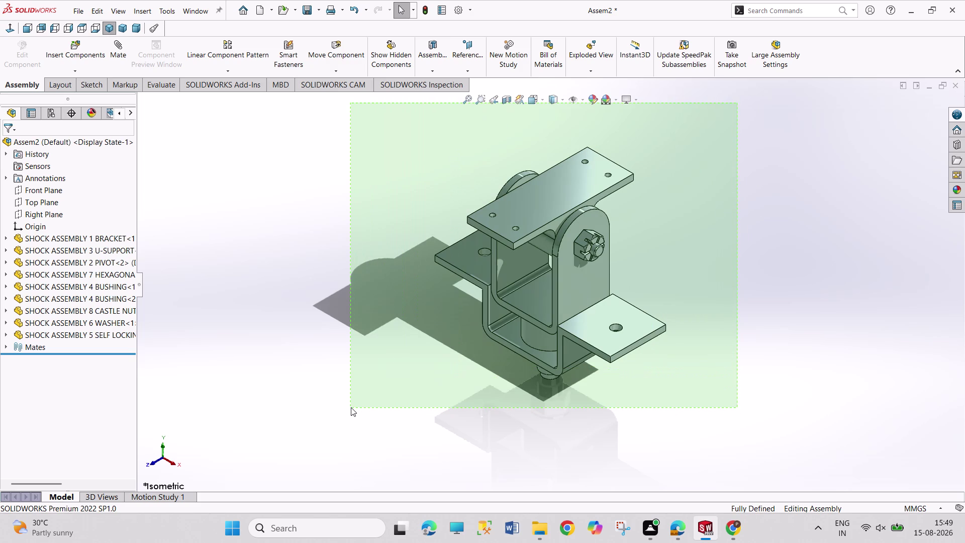
drag(351, 407, 352, 406)
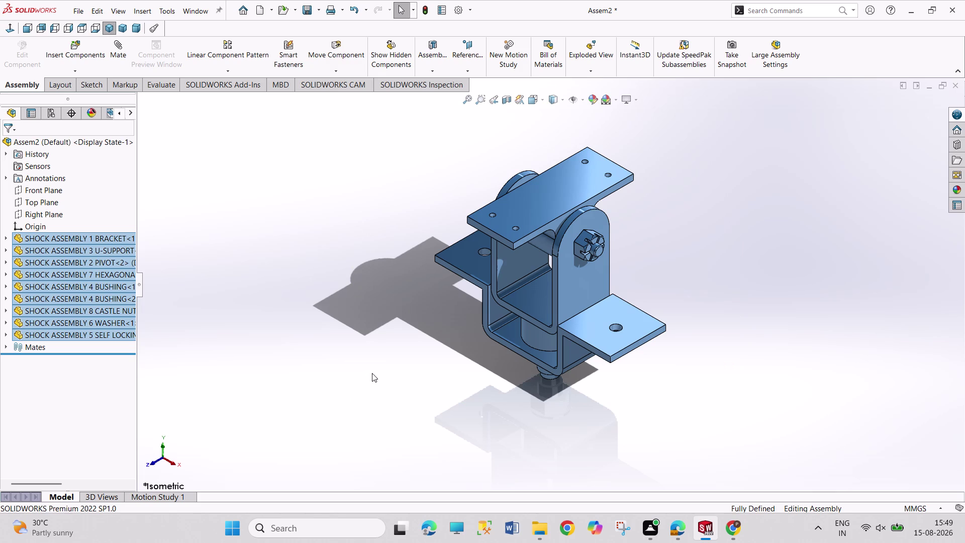
click(403, 368)
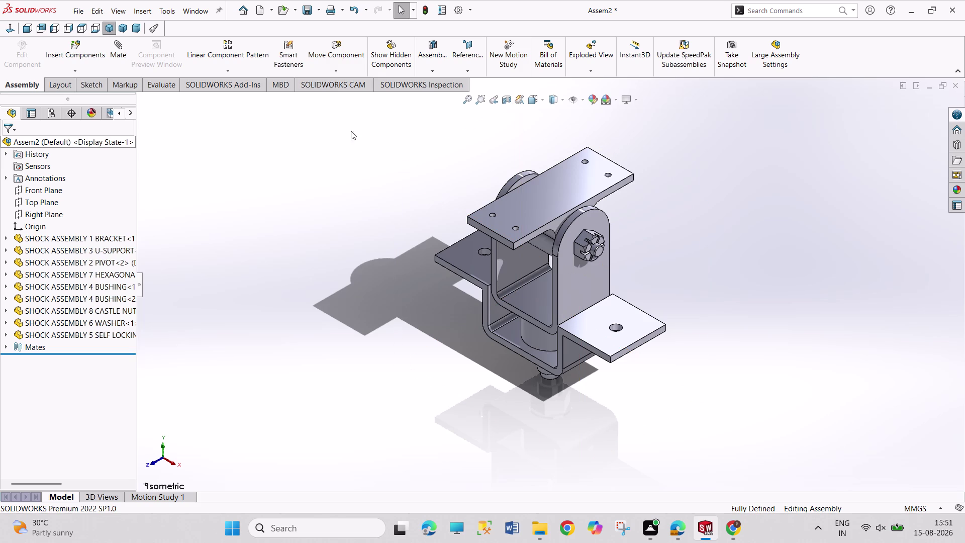
drag(331, 134, 758, 351)
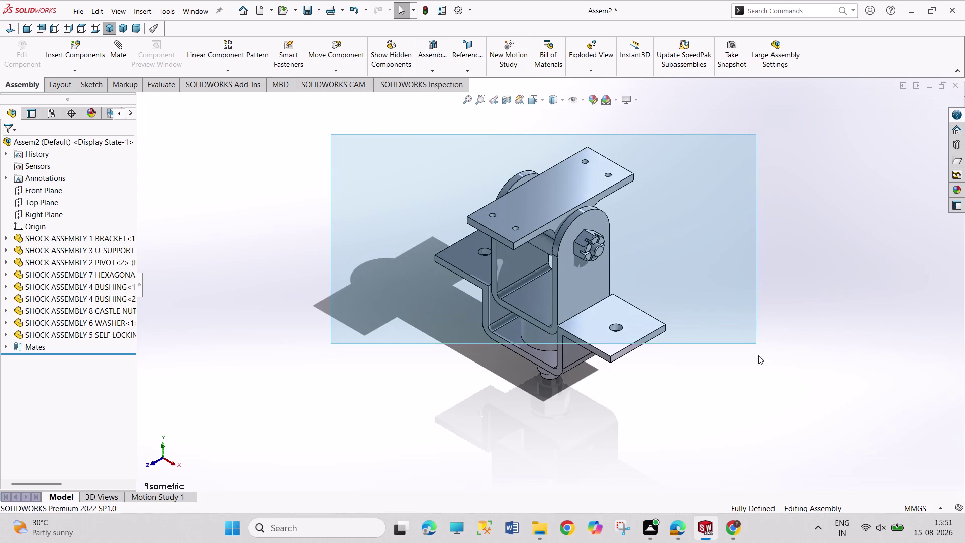
drag(758, 351, 774, 412)
click(774, 412)
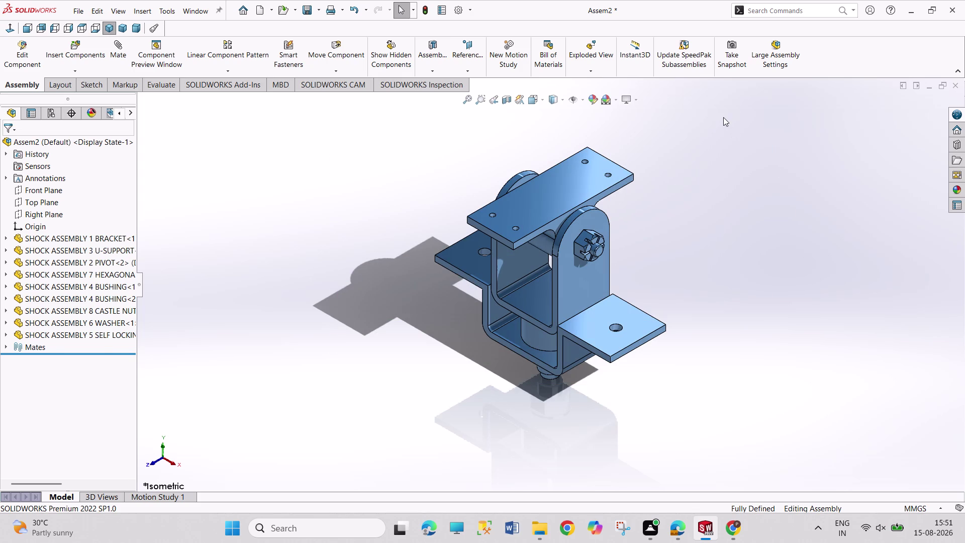
drag(728, 115, 693, 224)
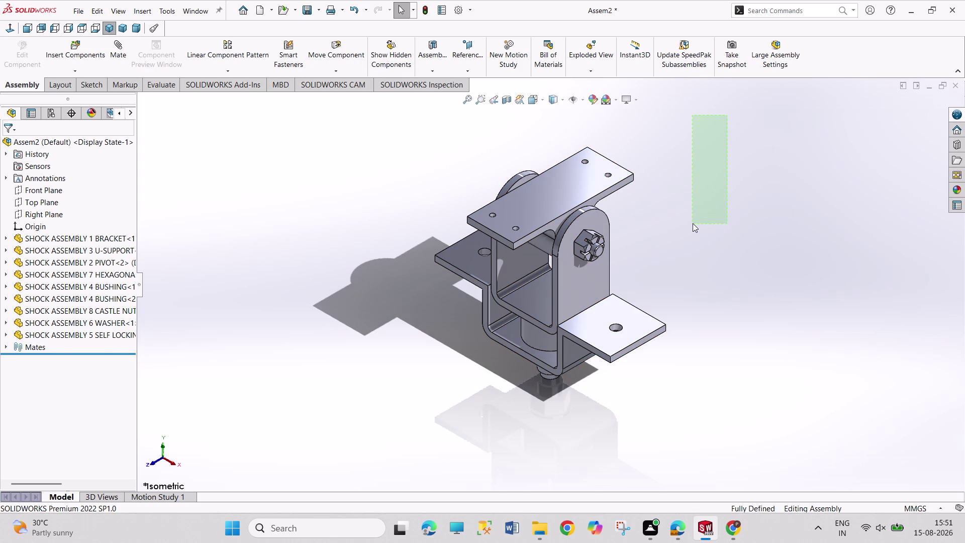
drag(693, 223, 534, 287)
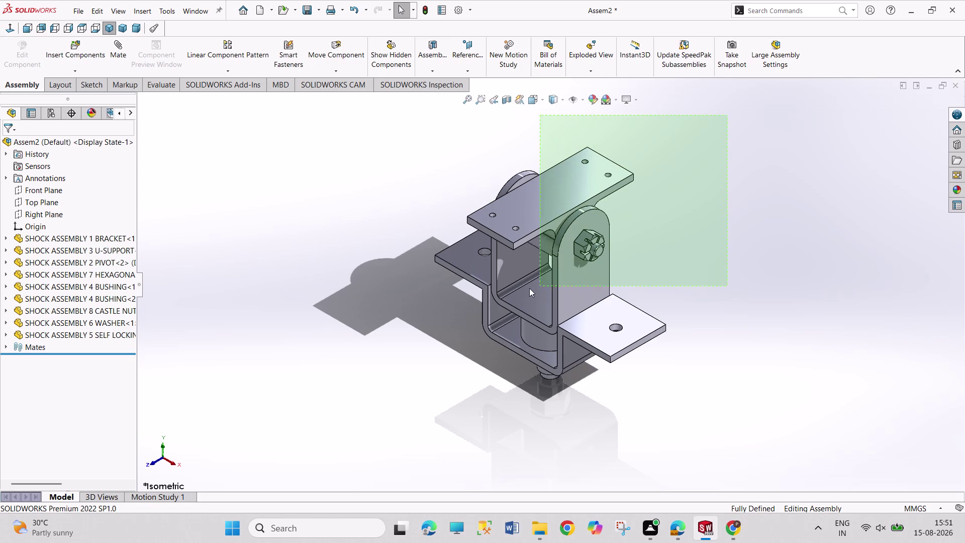
drag(534, 287, 369, 402)
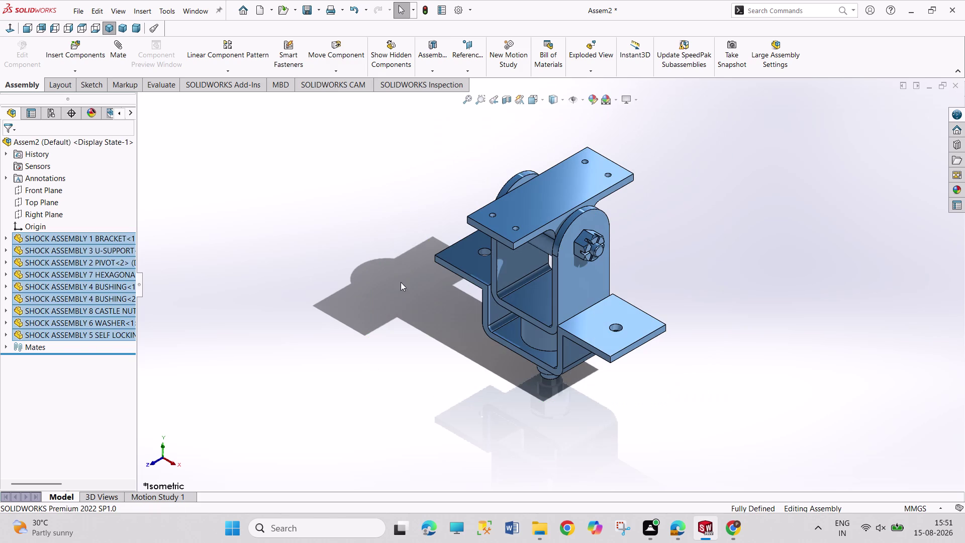
click(428, 173)
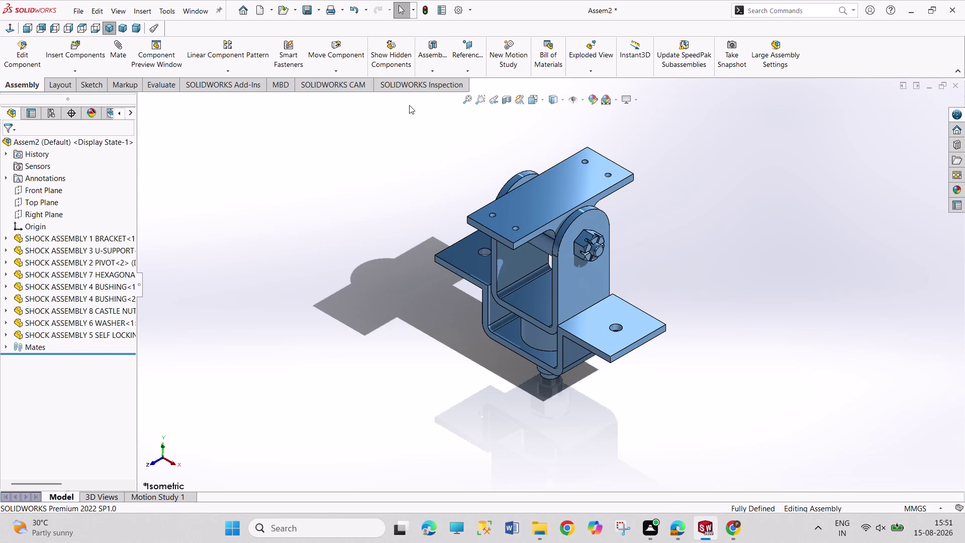
drag(386, 125, 661, 418)
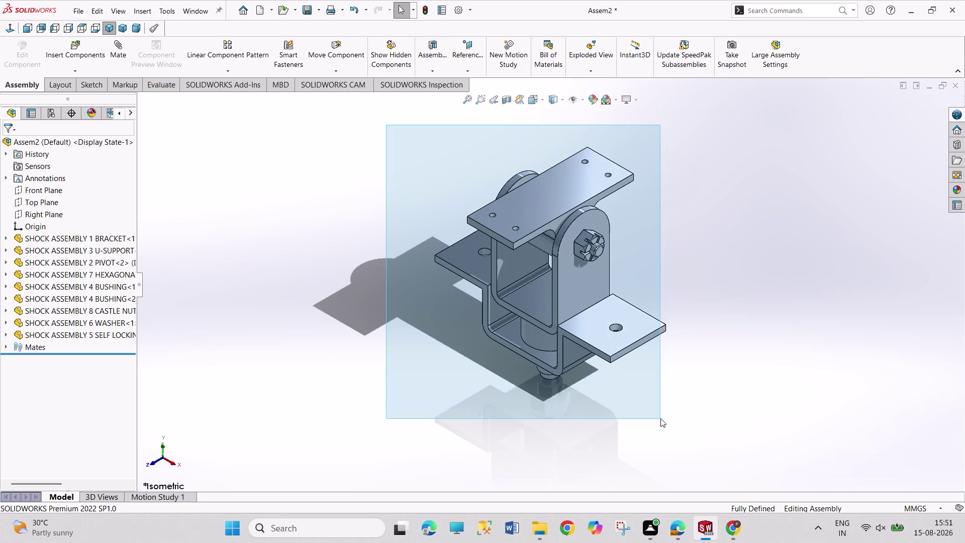
drag(661, 418, 729, 406)
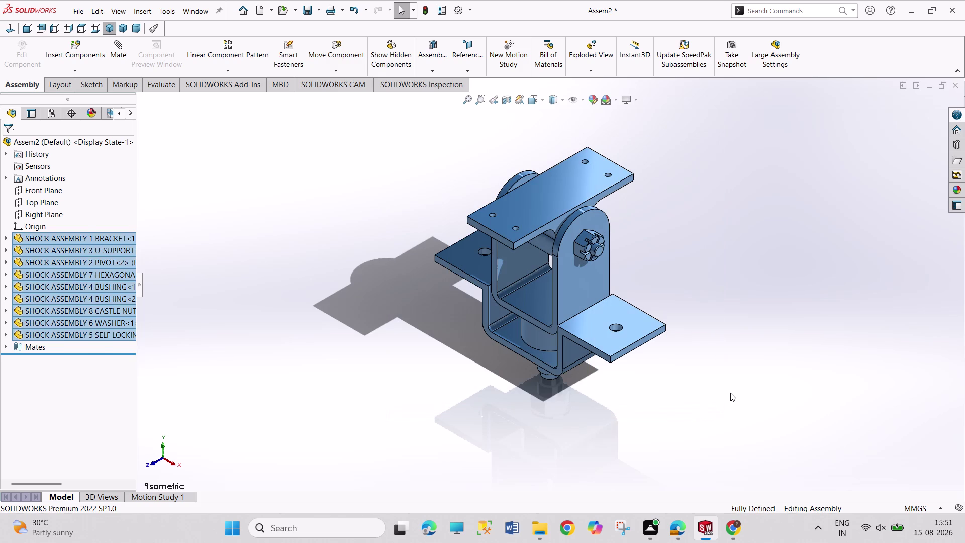
click(730, 393)
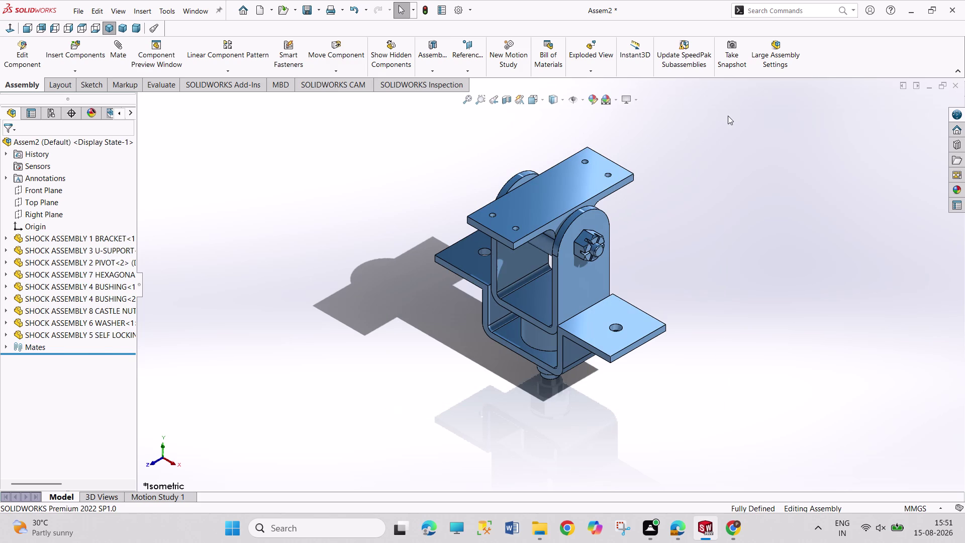
drag(728, 116, 505, 322)
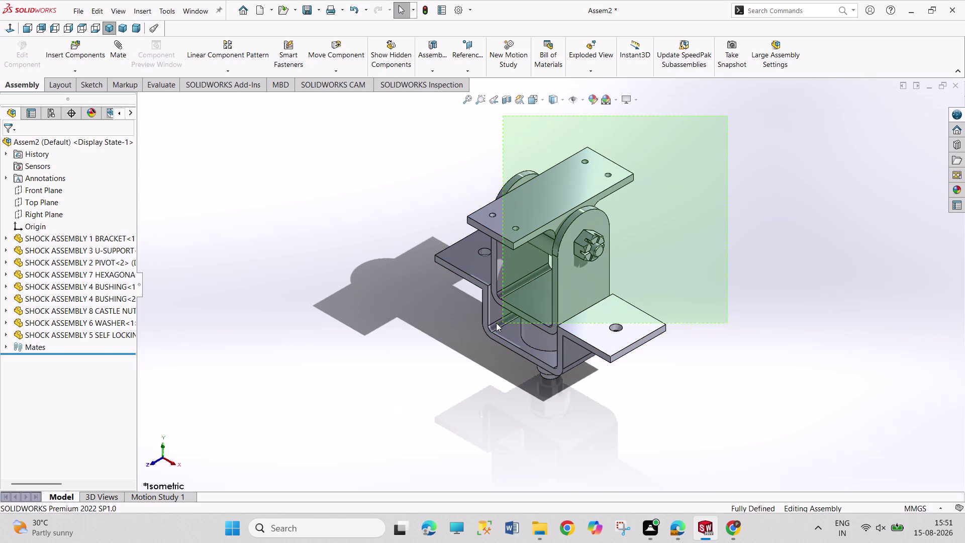
drag(505, 323, 386, 414)
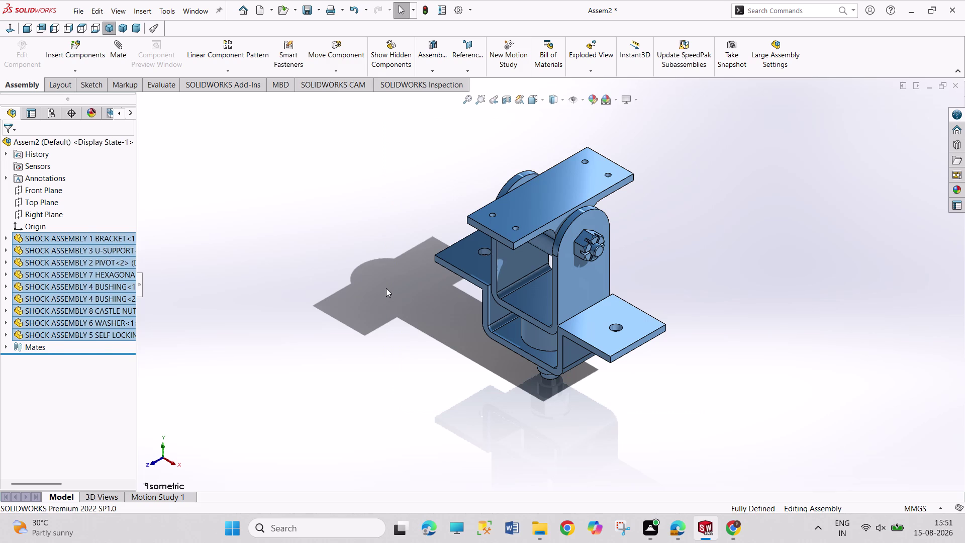
drag(386, 288, 385, 283)
drag(359, 117, 713, 430)
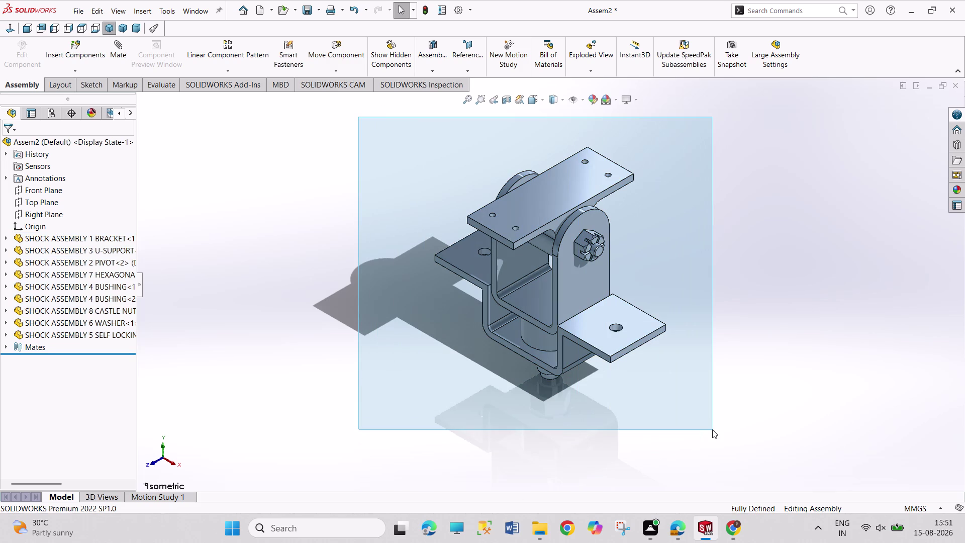
drag(712, 430, 713, 429)
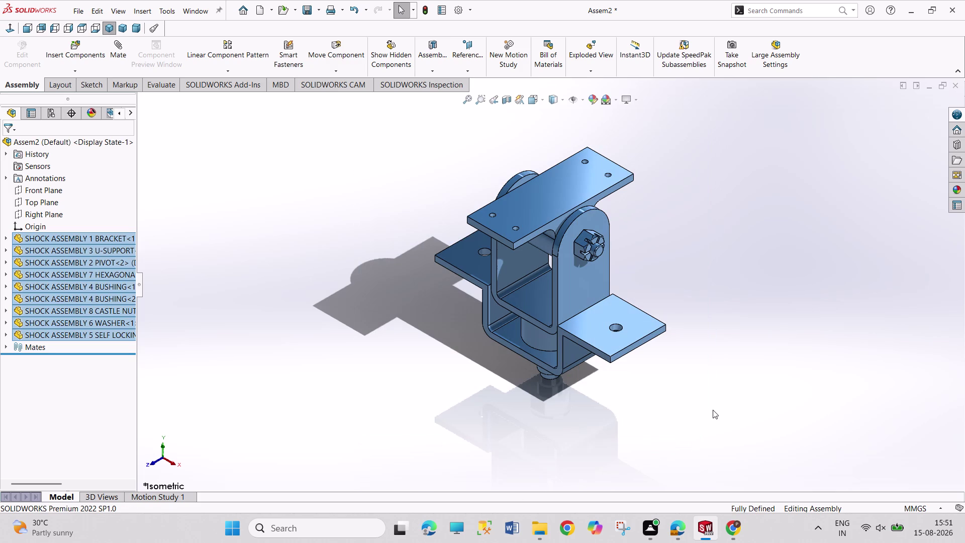
click(714, 342)
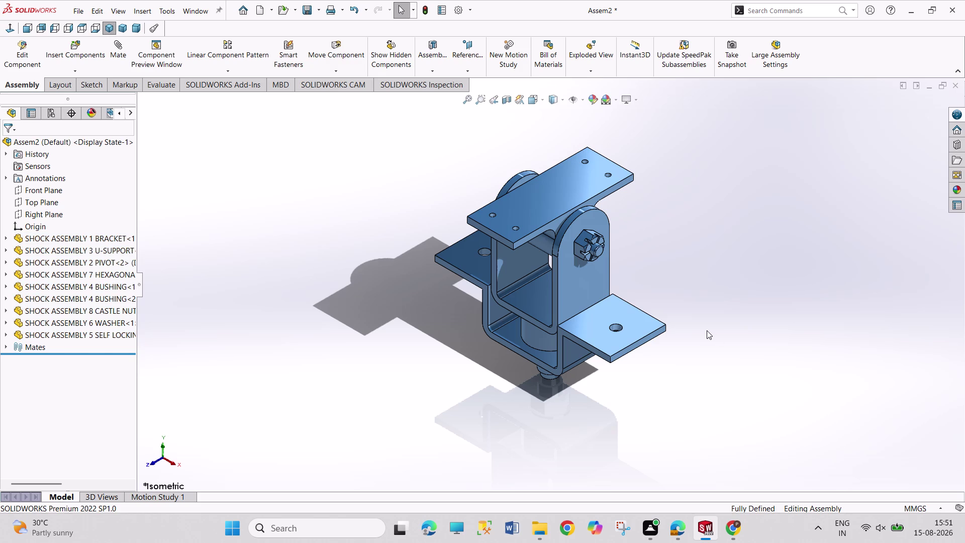
Try dragging the fully defined bracket, then select the U-support face.
drag(612, 320, 607, 330)
click(608, 330)
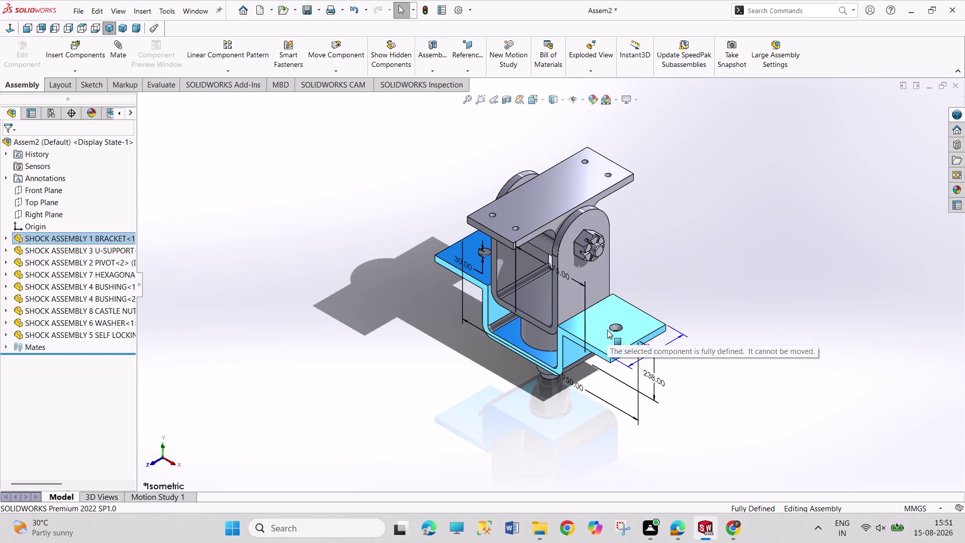
click(705, 191)
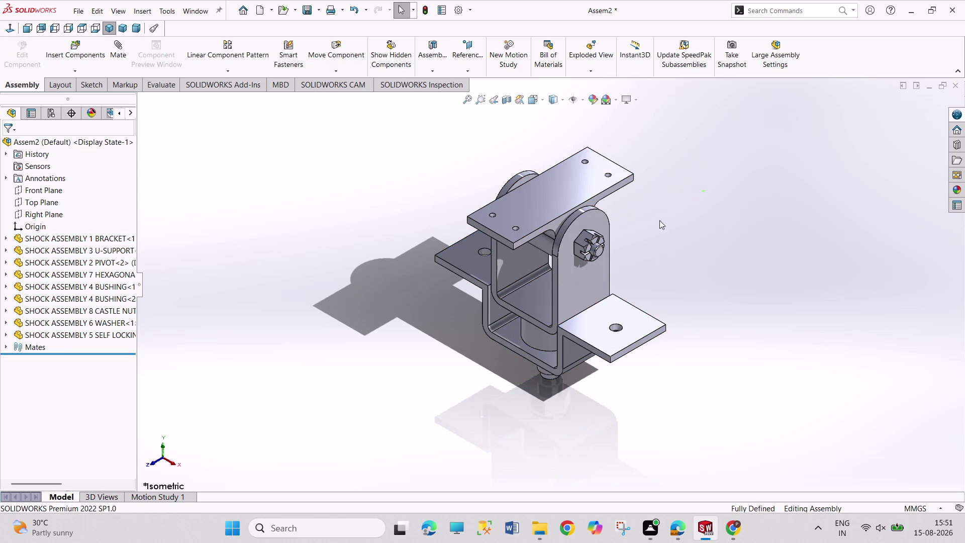
click(608, 287)
click(608, 287)
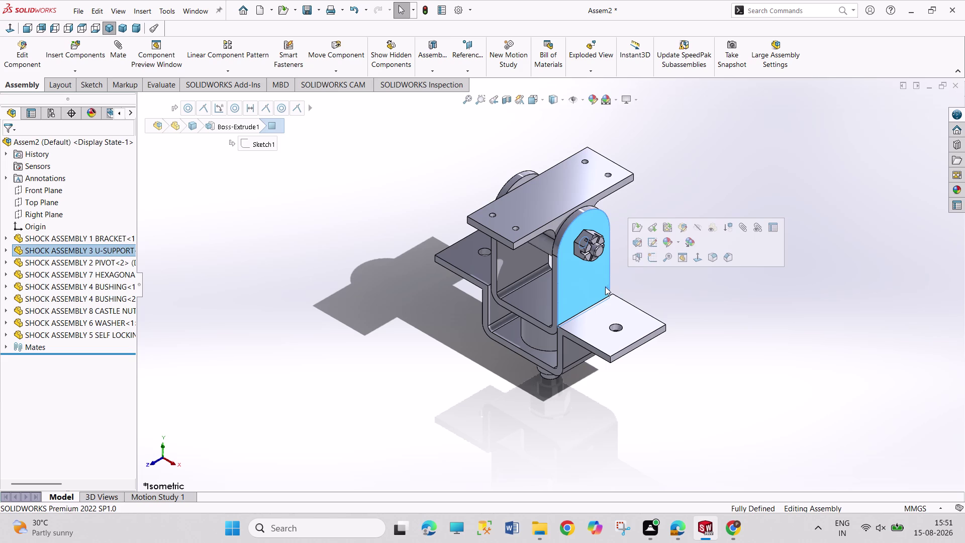
Select the bracket flange, display its Sketch1 dimensions, and pick the 300 dimension.
click(648, 292)
click(608, 333)
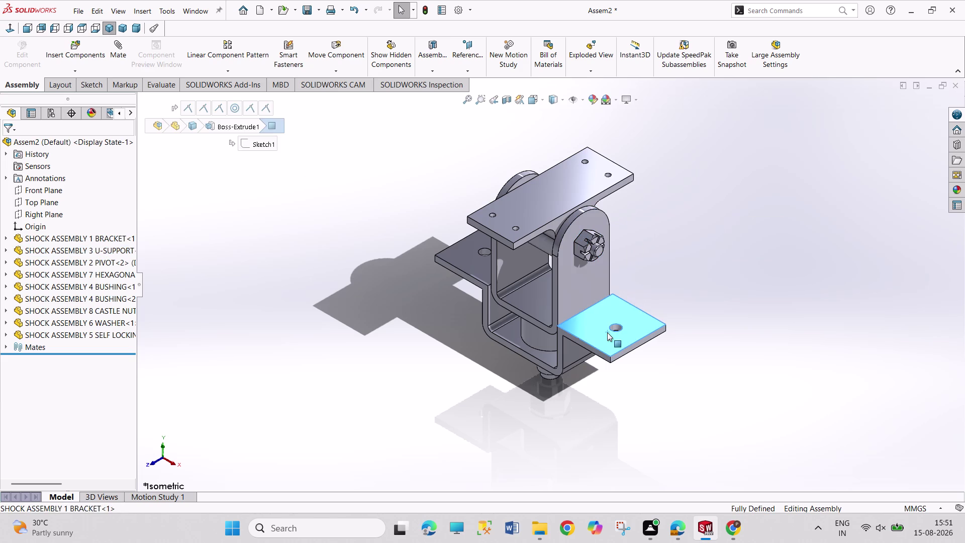
click(607, 332)
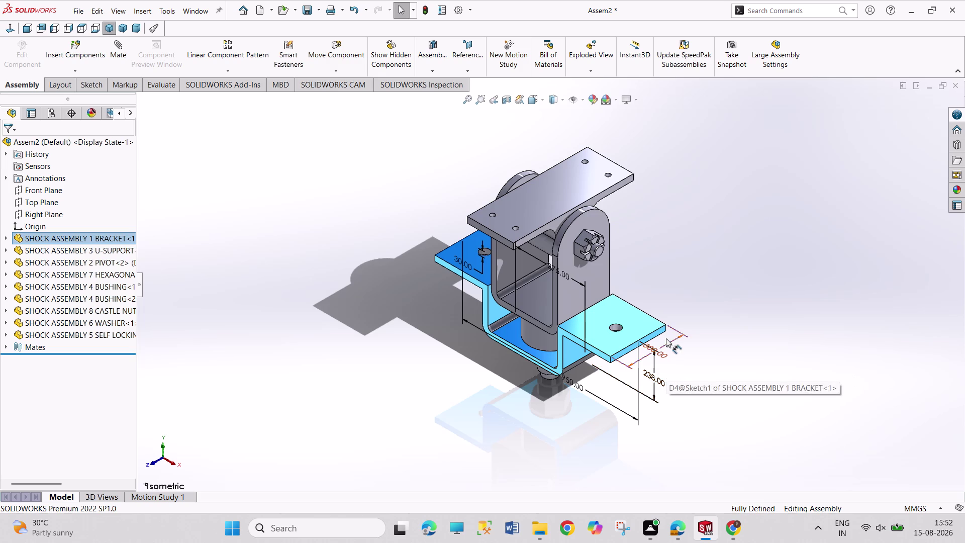
drag(662, 351, 664, 351)
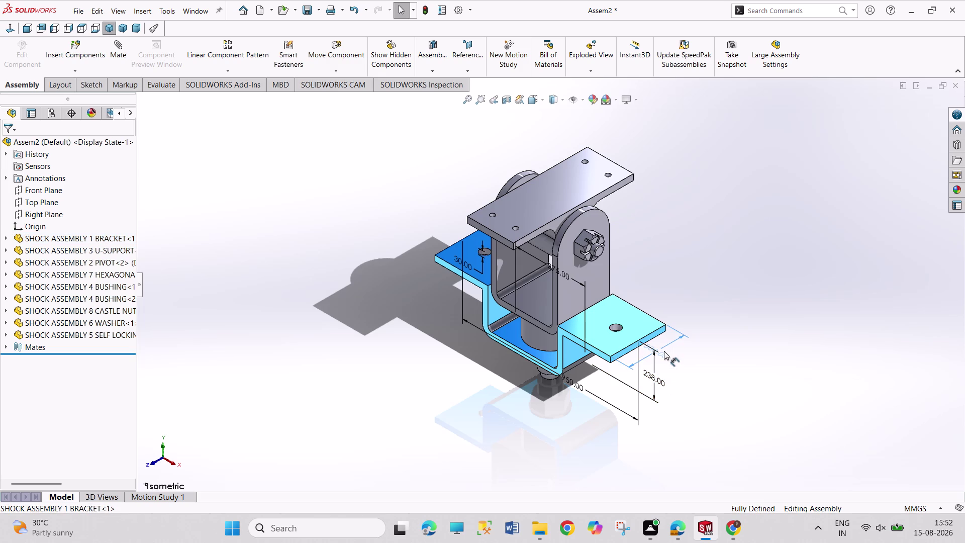
drag(664, 351, 674, 346)
drag(674, 346, 677, 348)
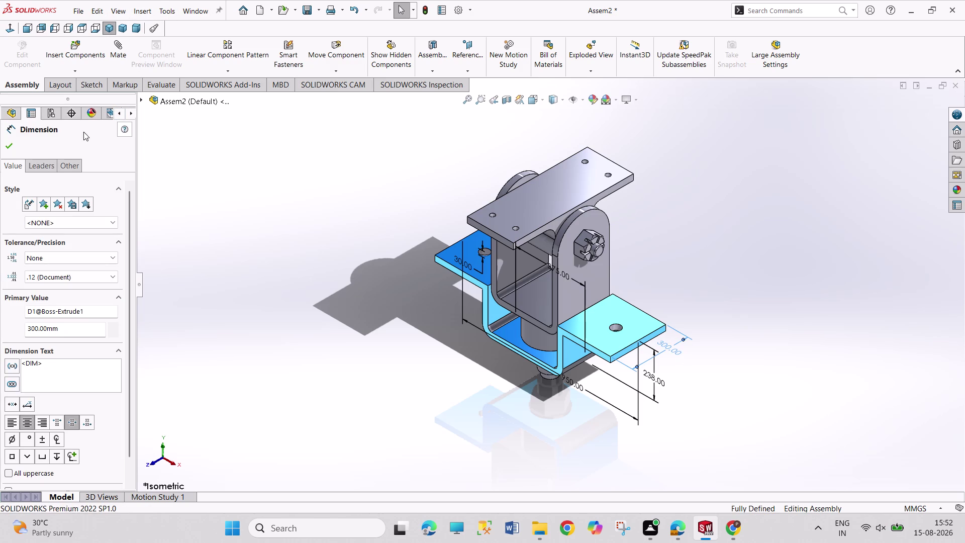
Review the bracket's 300 mm dimension value unchanged and close the Dimension PropertyManager.
right_drag(7, 145, 7, 162)
click(13, 158)
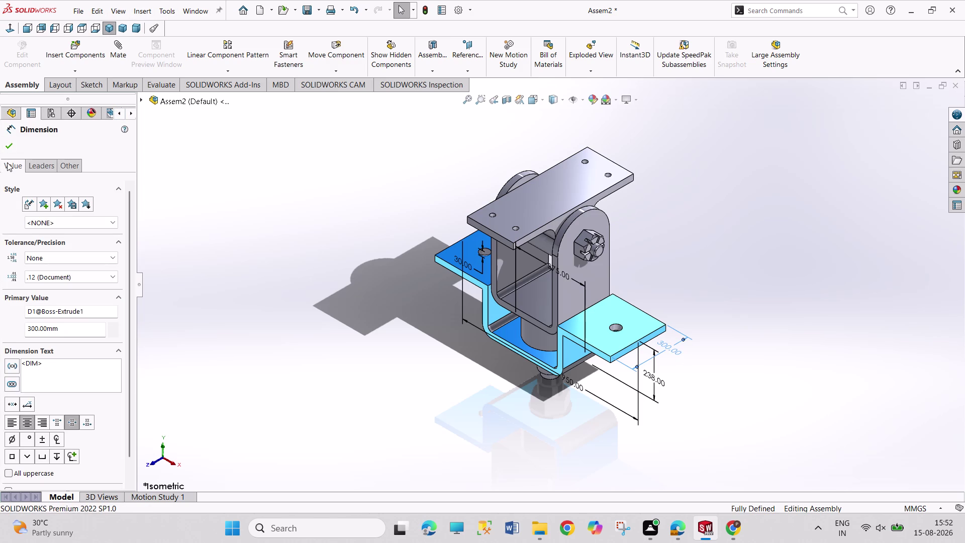
click(10, 149)
right_click(11, 149)
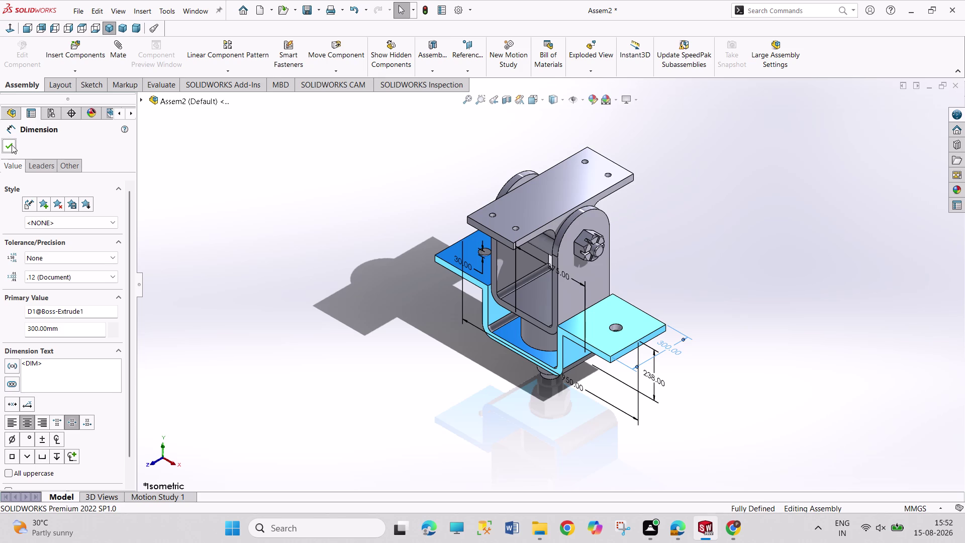
click(11, 146)
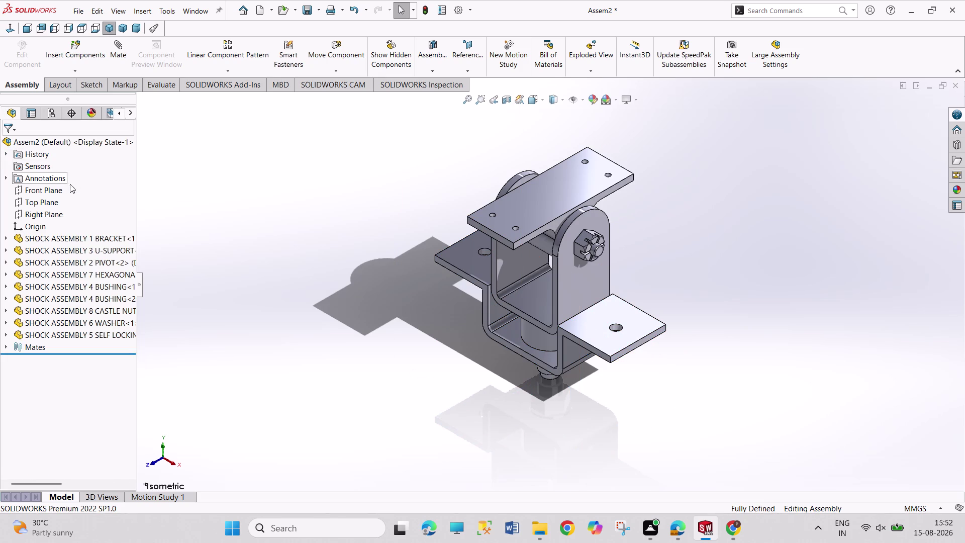
click(214, 250)
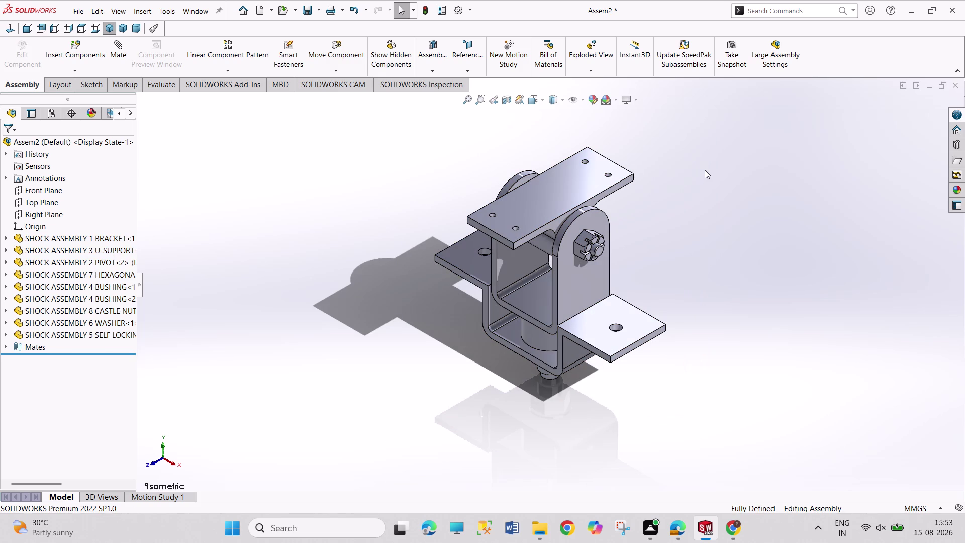
drag(710, 129, 698, 255)
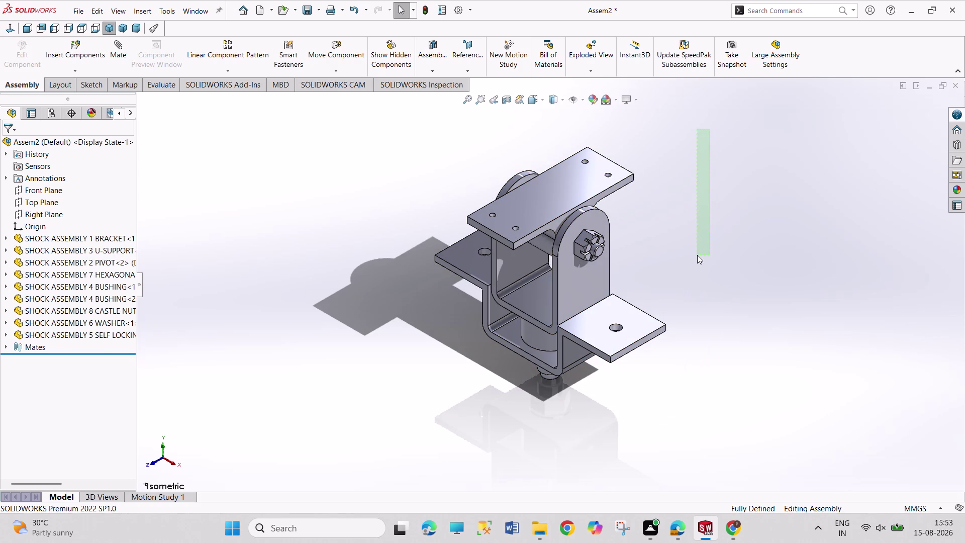
drag(698, 255, 498, 357)
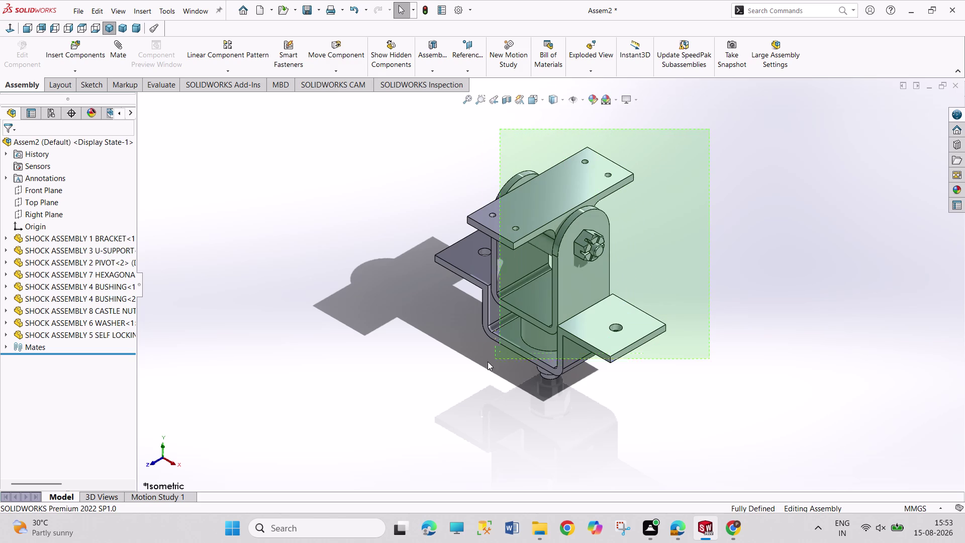
drag(498, 357, 381, 408)
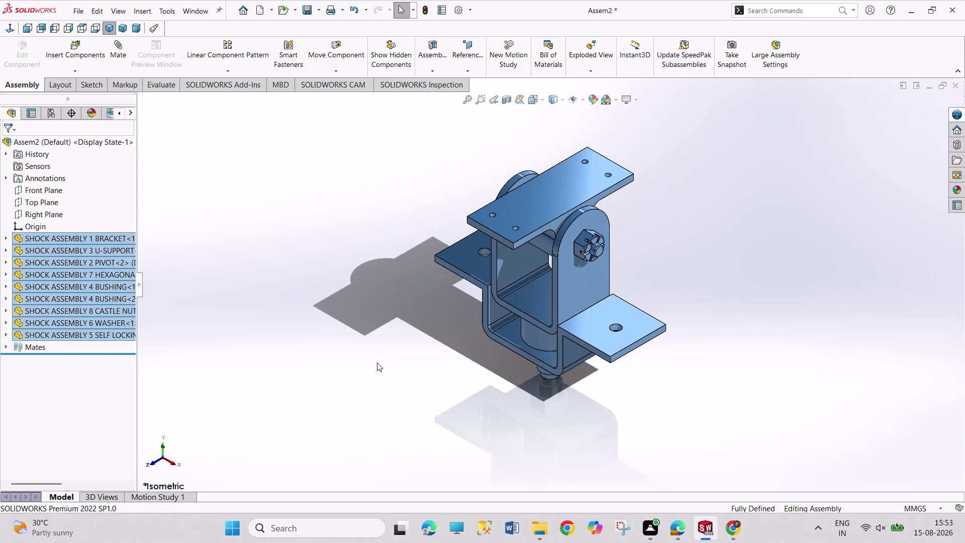
click(377, 363)
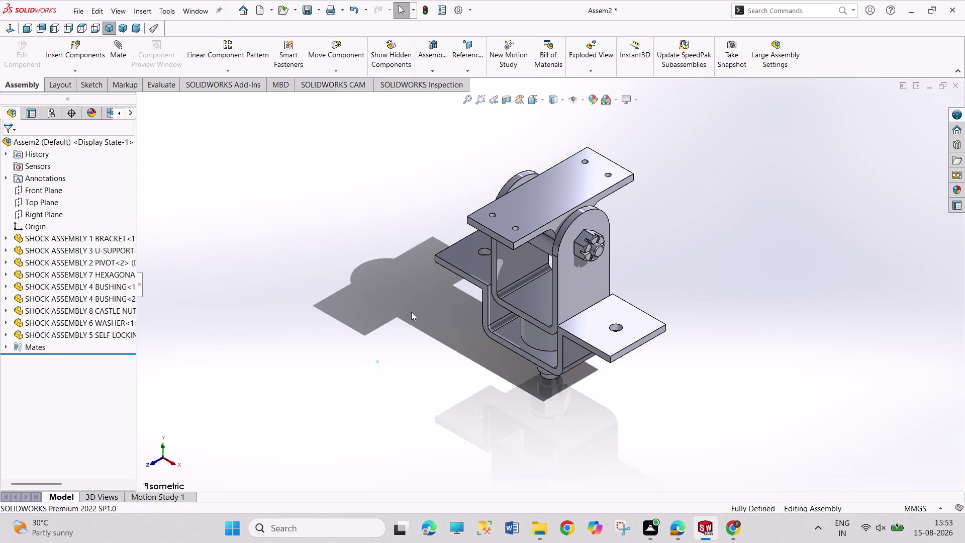
drag(410, 130, 419, 154)
drag(419, 154, 755, 488)
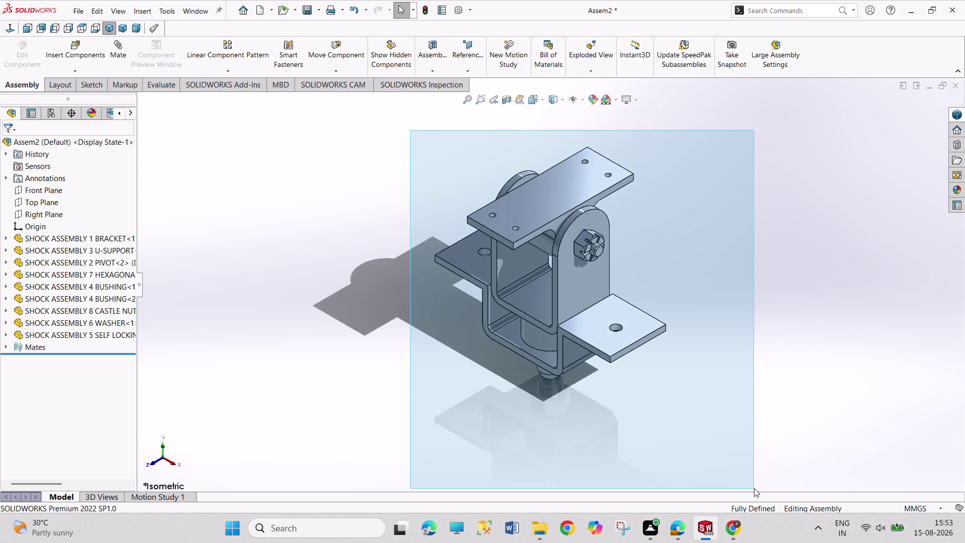
drag(754, 488, 698, 460)
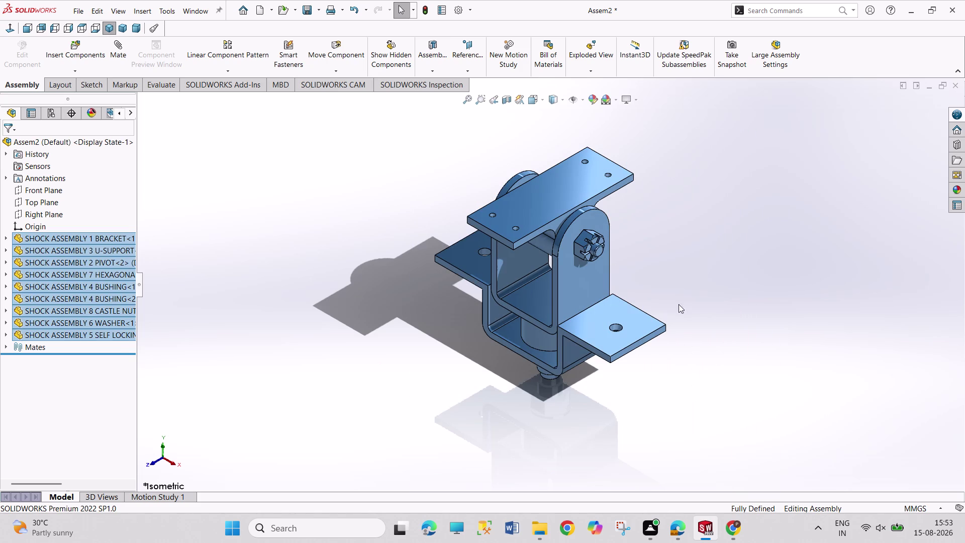
click(678, 294)
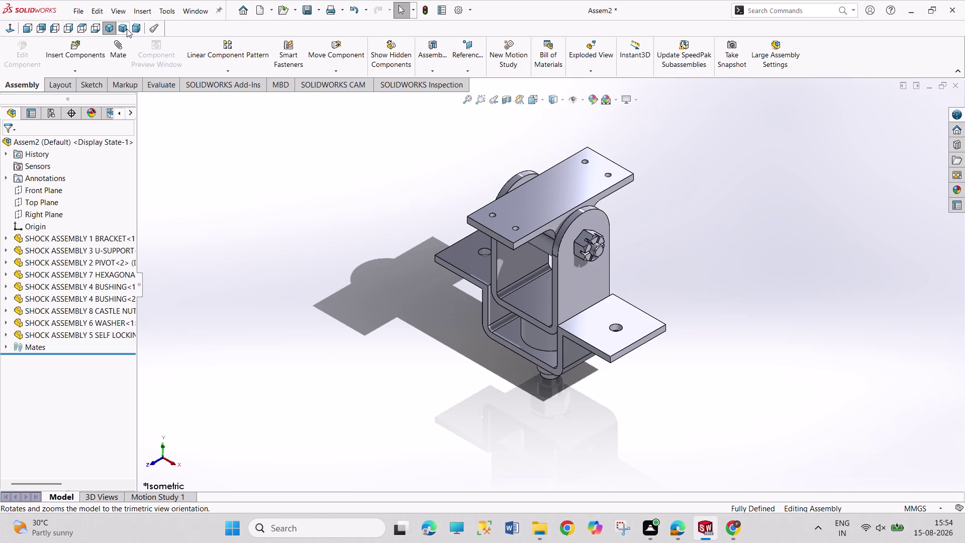
Switch the shock assembly to Trimetric, then Dimetric orientation, and zoom out.
click(128, 29)
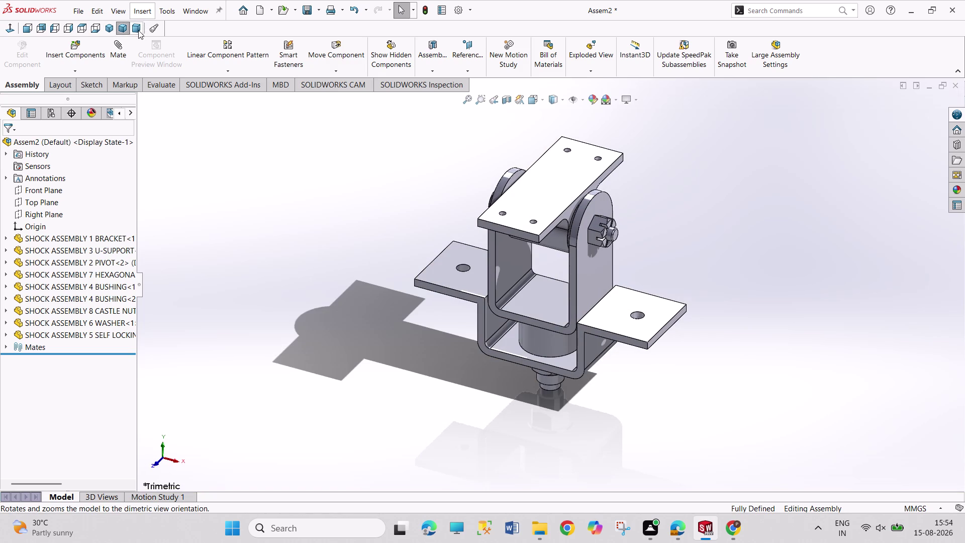
click(138, 33)
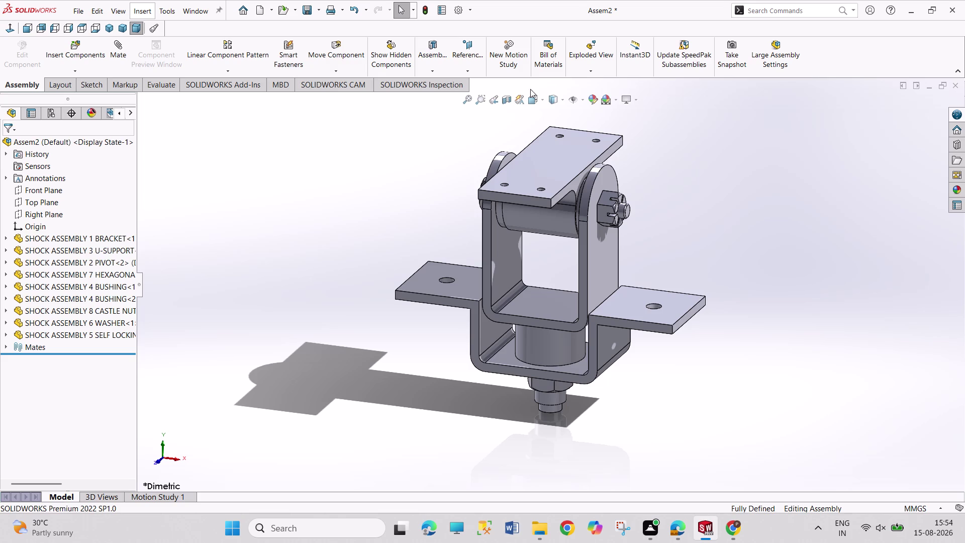
scroll(up, 3)
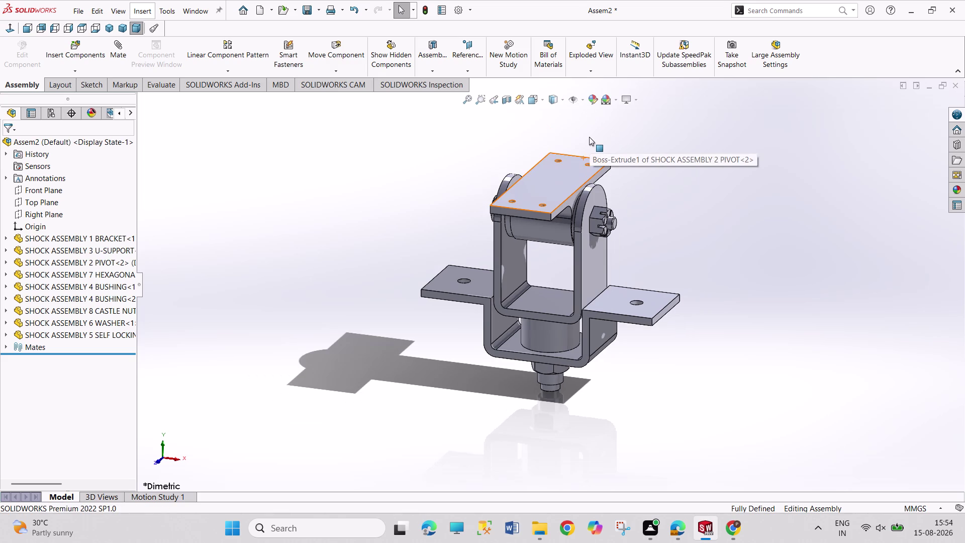
scroll(up, 3)
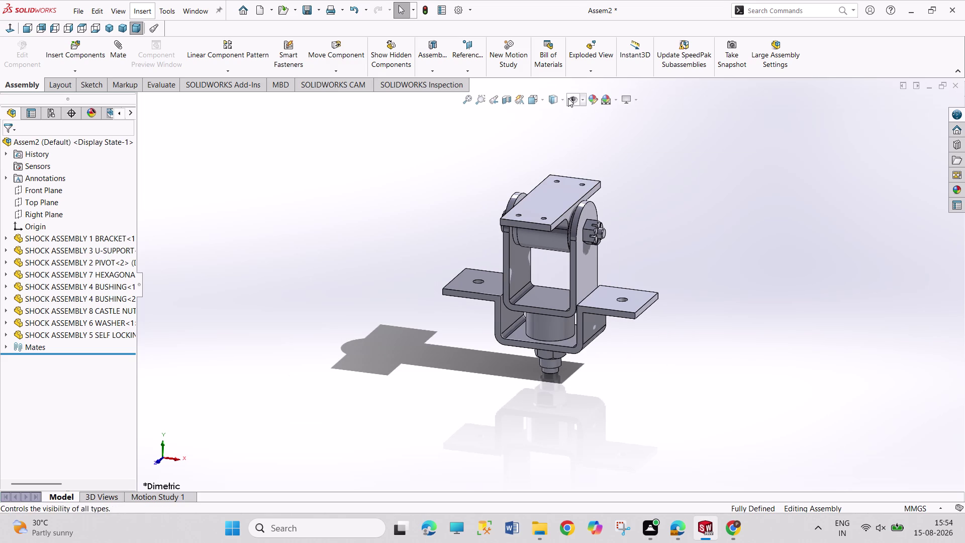
click(634, 100)
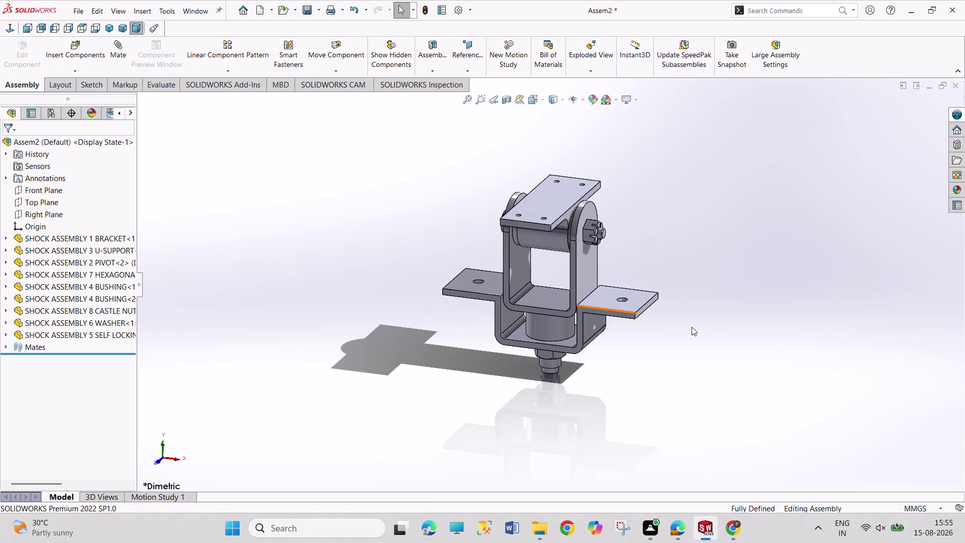
scroll(up, 3)
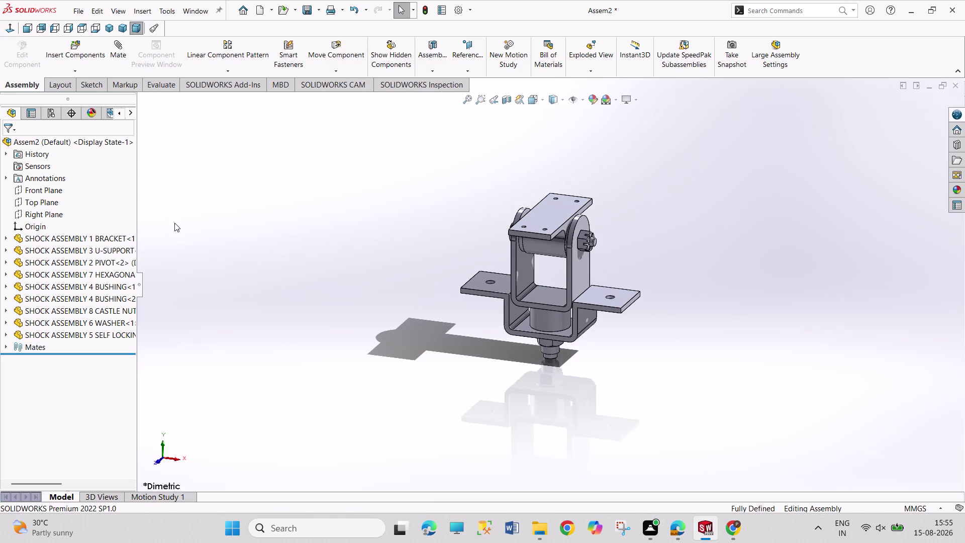
click(77, 10)
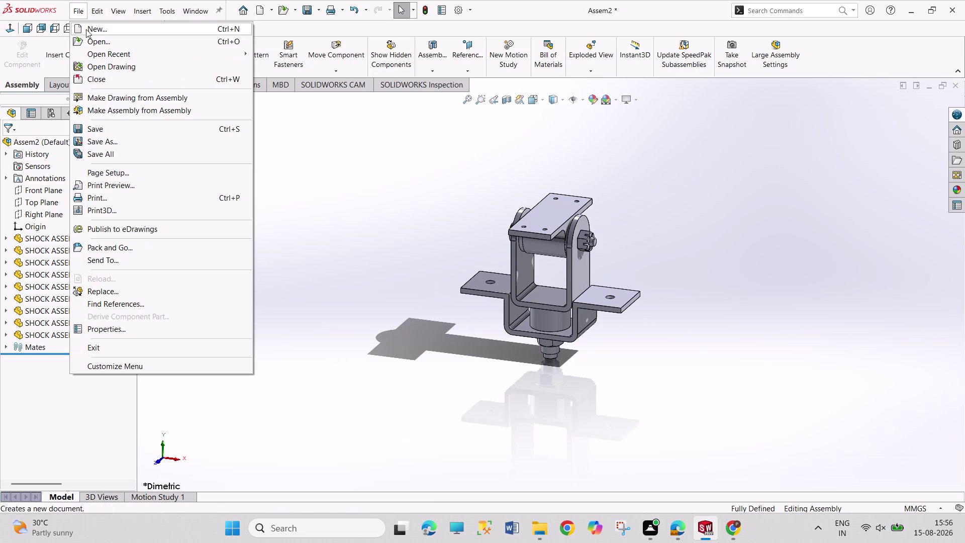
Save the assembly, choosing Save All to include the modified bracket part.
click(137, 132)
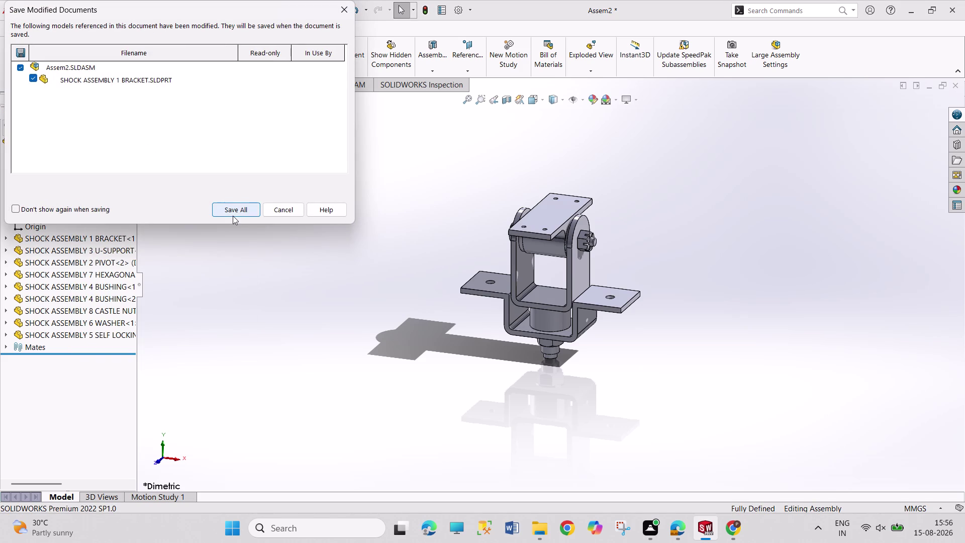
click(270, 214)
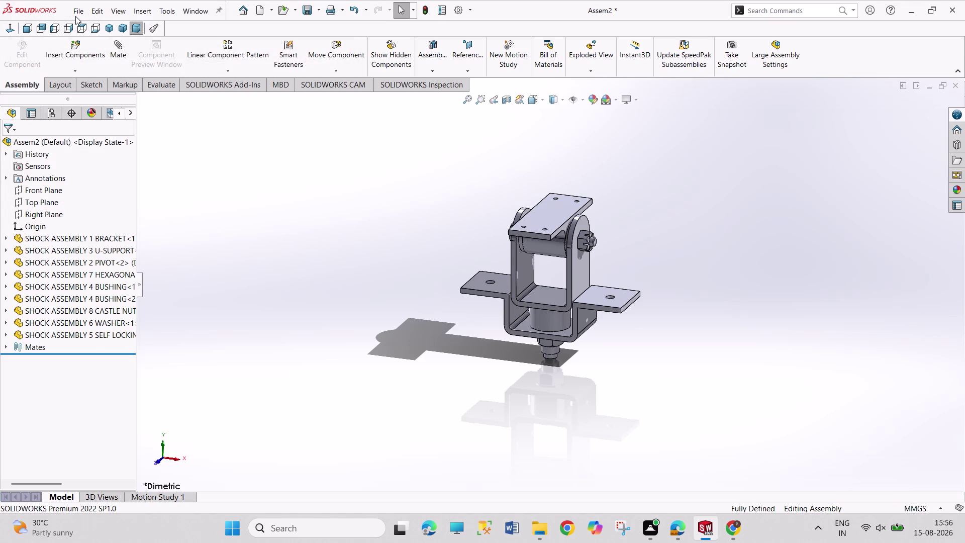
click(75, 17)
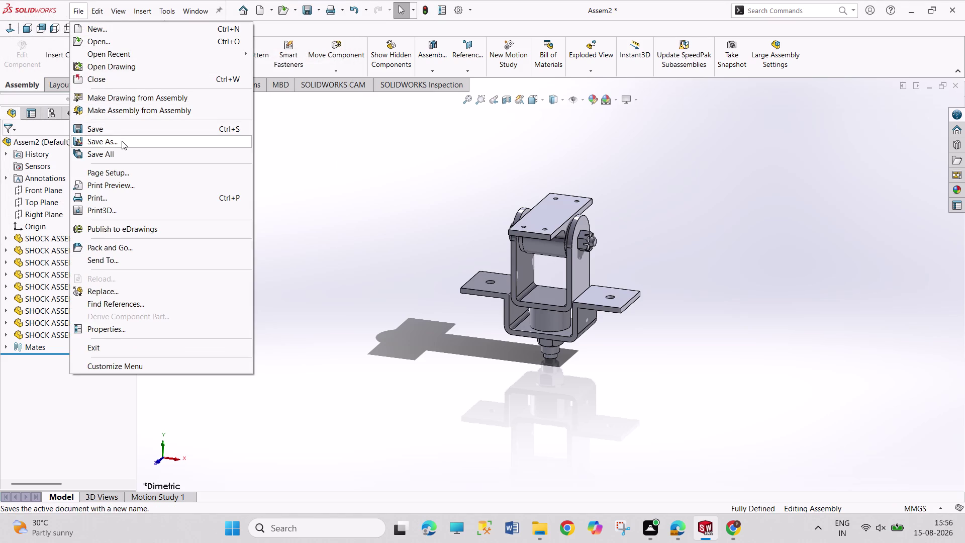
Start Save As and enter a first file name, 'SHOCK ASSEMBLY'.
click(121, 141)
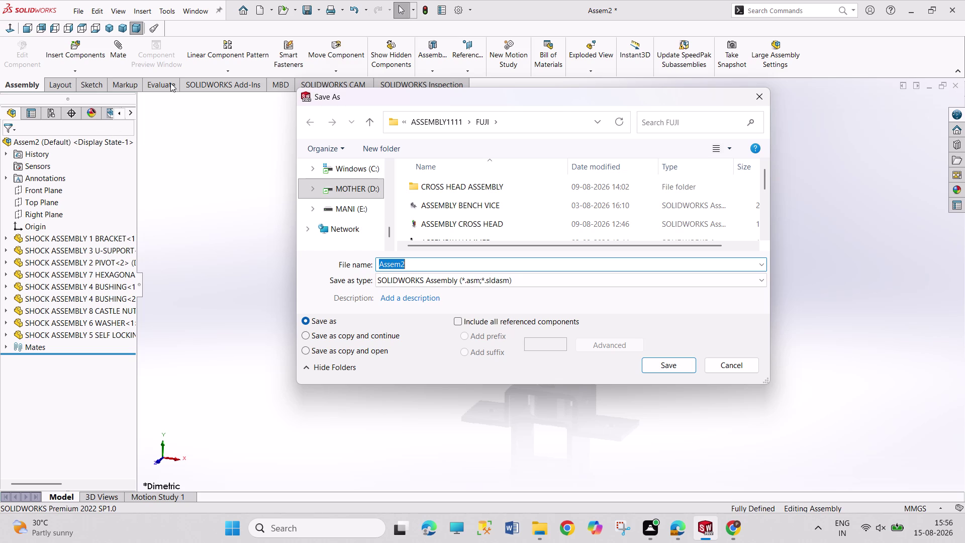
text(SHO)
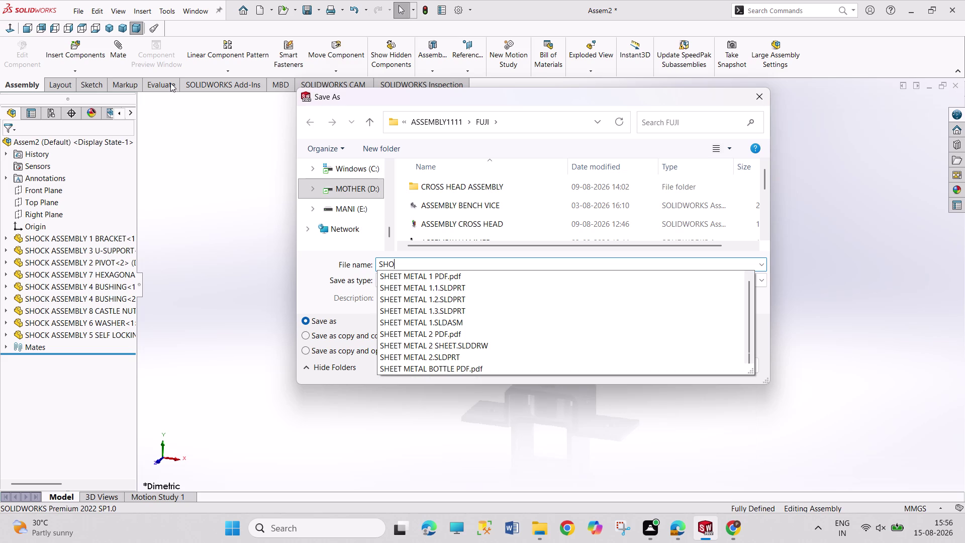
text(CK)
key(space)
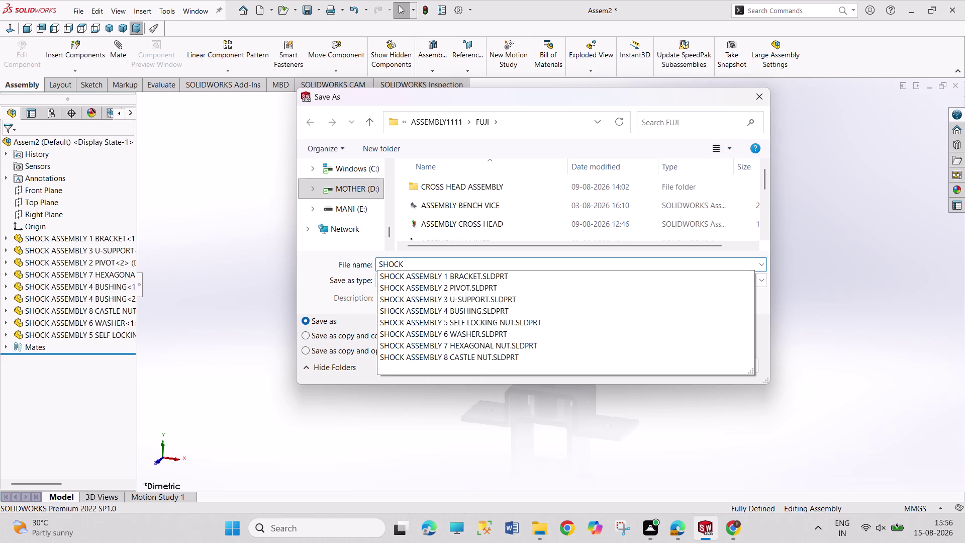
text(ASSEM)
text(BLY)
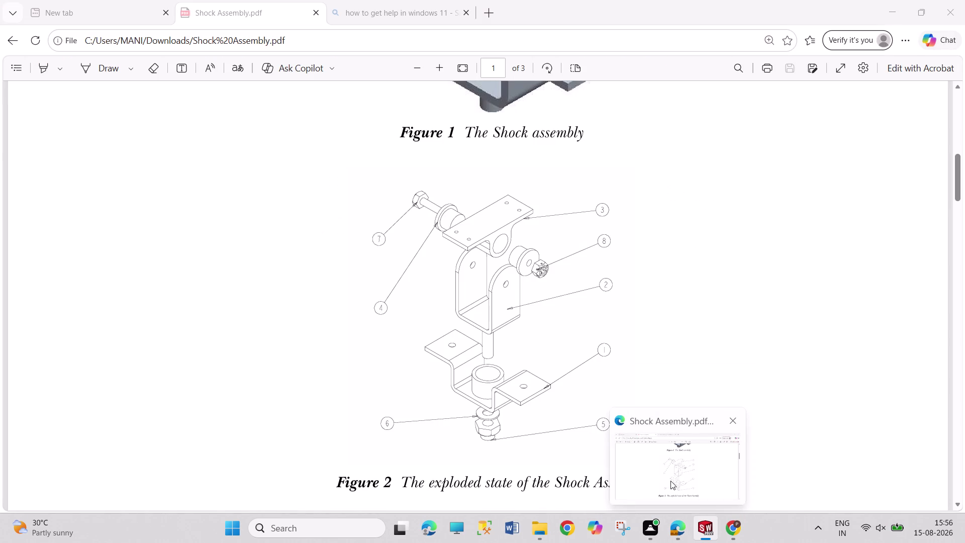
Replace the name with 'ASSEMBLY SHOCK' and save, including modified component files.
click(472, 266)
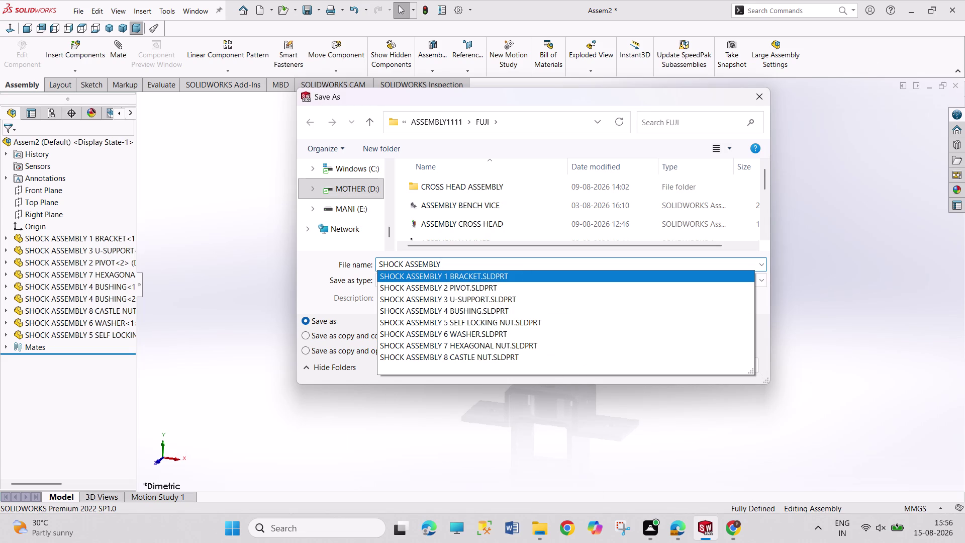
key(BackSpace)
key(BackSpace)
key(BackSpace)
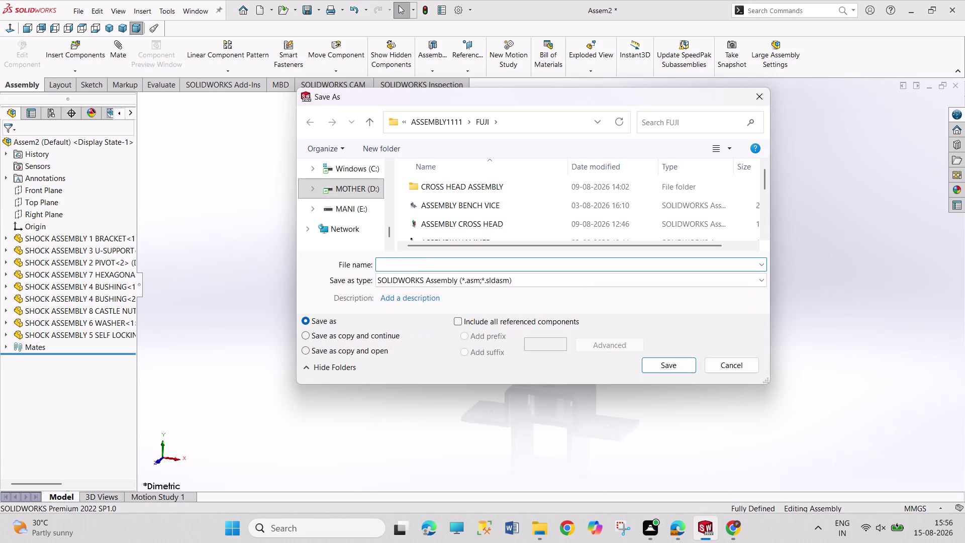
text(ASSEMB)
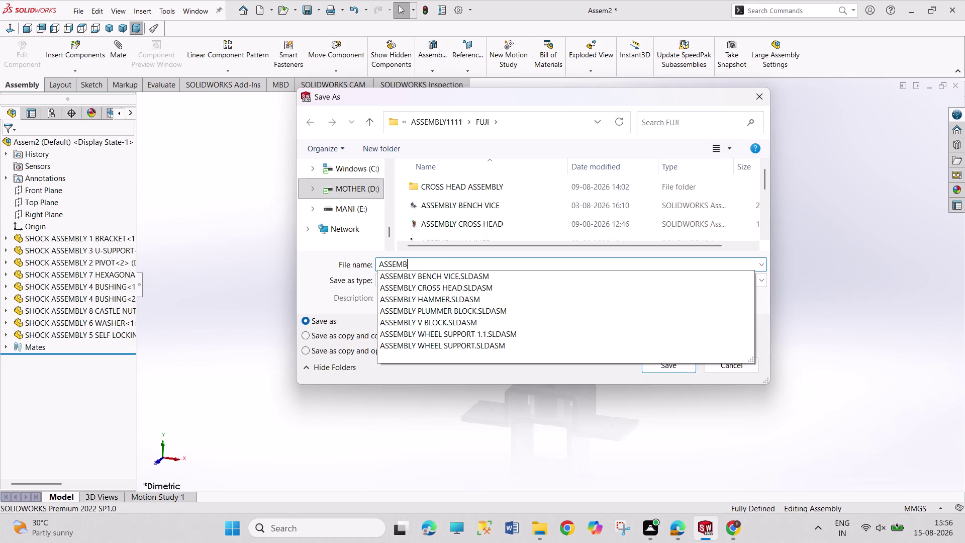
text(LY S)
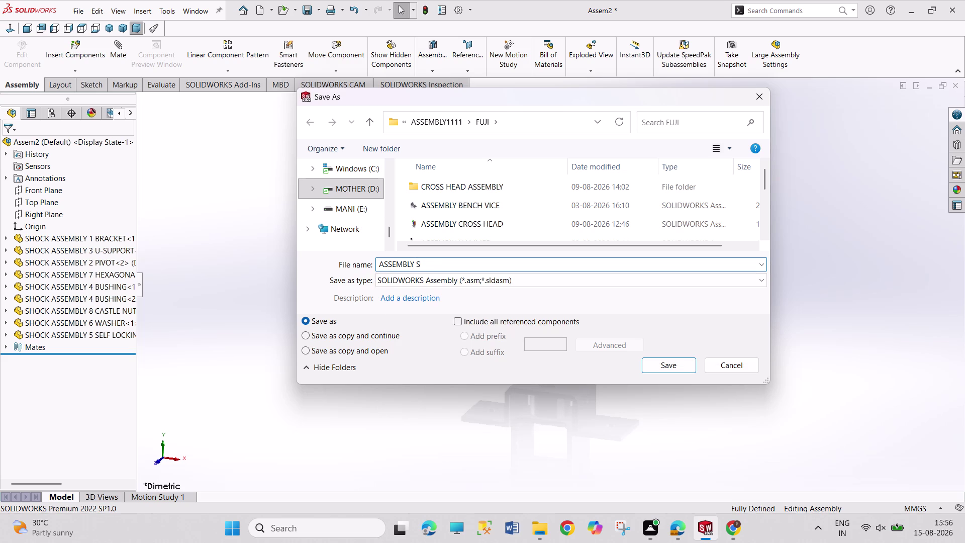
text(HOCK)
key(Return)
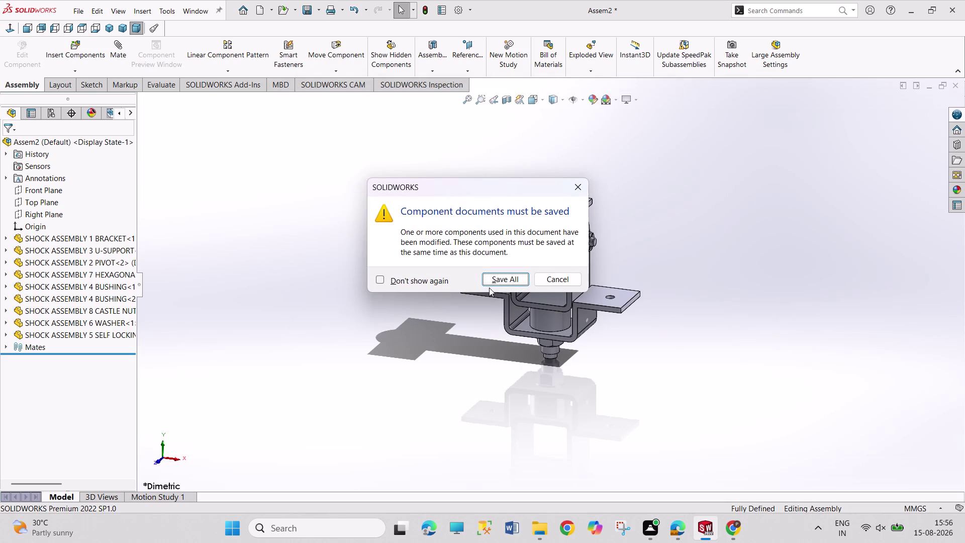
click(496, 285)
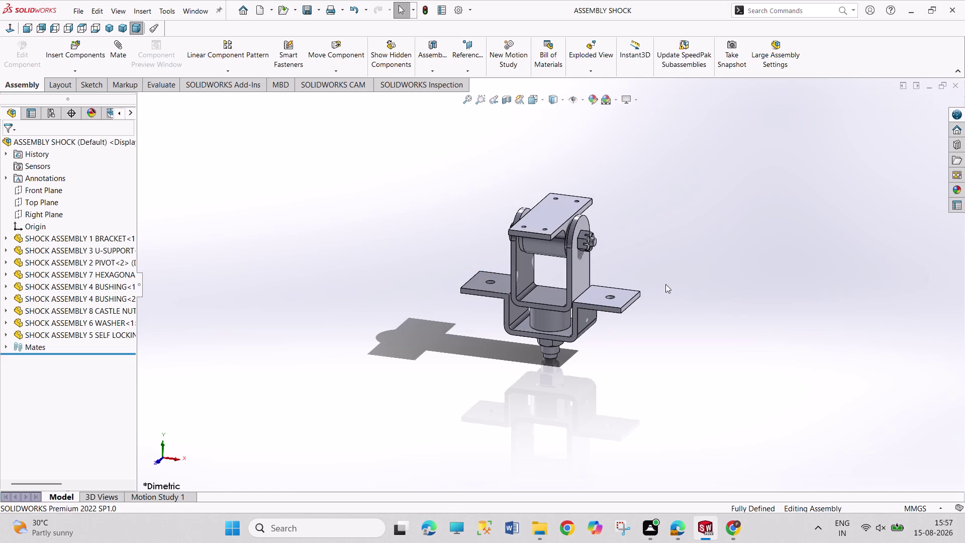
Create a new drawing on an A3 (ANSI) Landscape sheet and choose ASSEMBLY SHOCK for the model view.
key(ctrl+n)
key(Right)
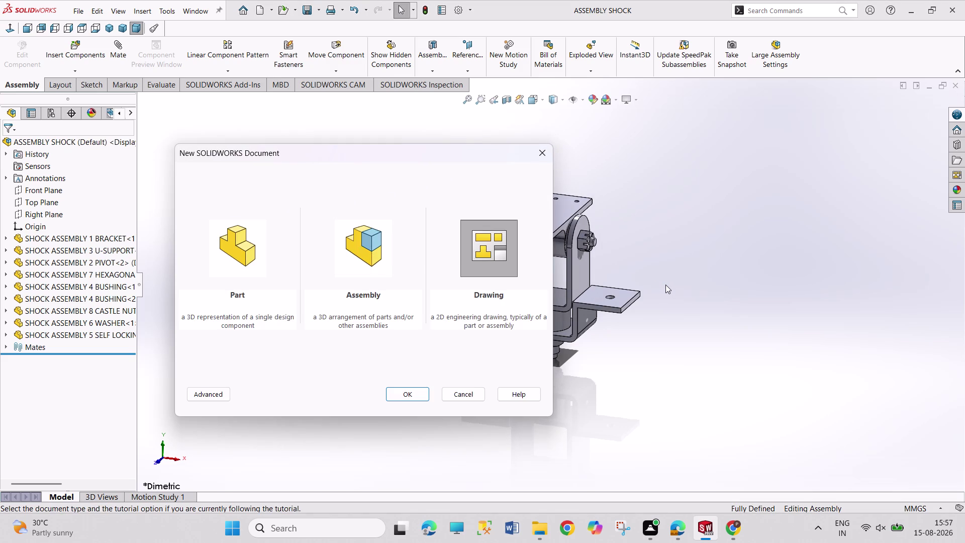
key(Return)
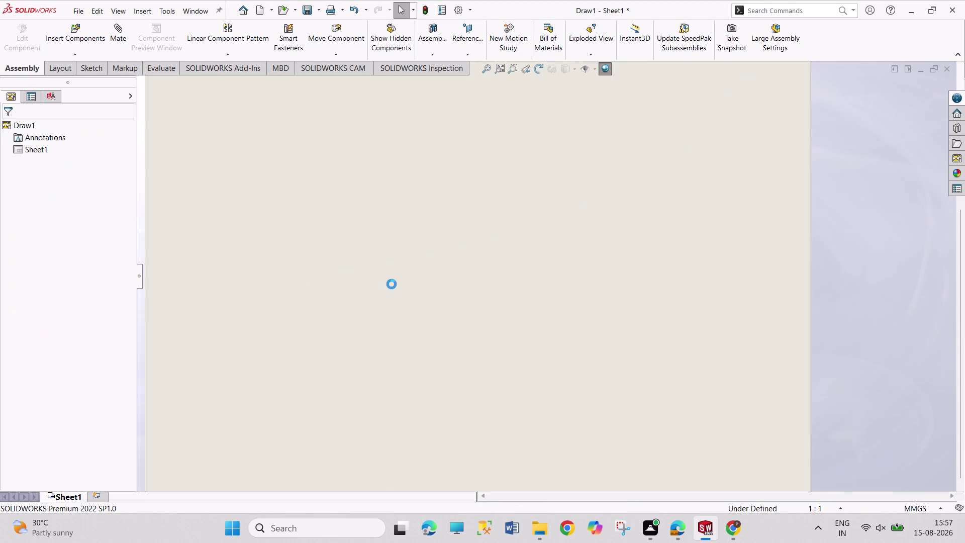
scroll(down, 3)
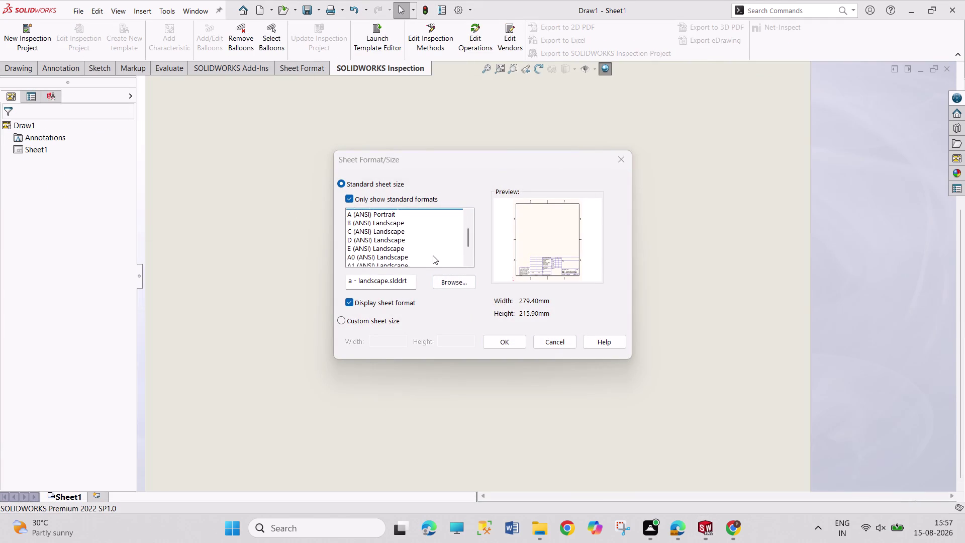
scroll(down, 3)
click(428, 238)
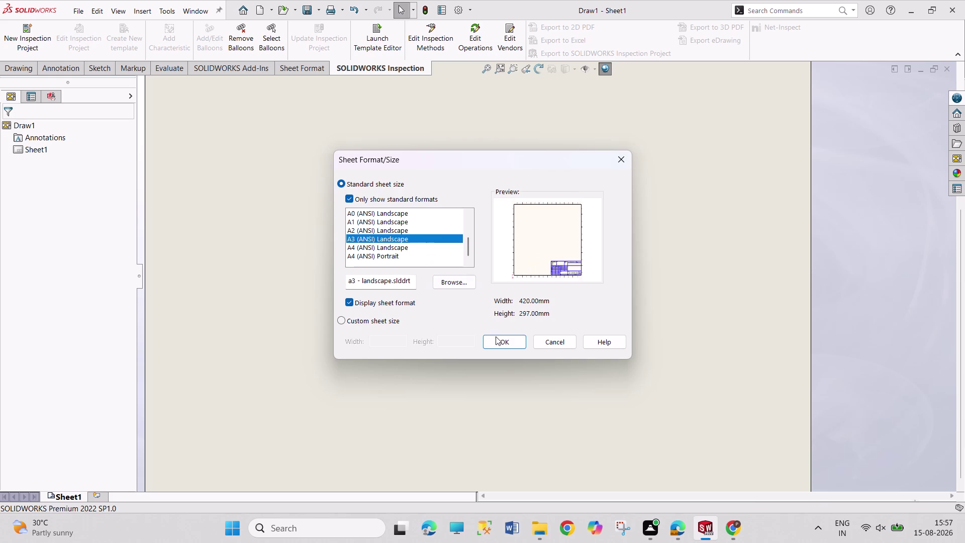
click(499, 337)
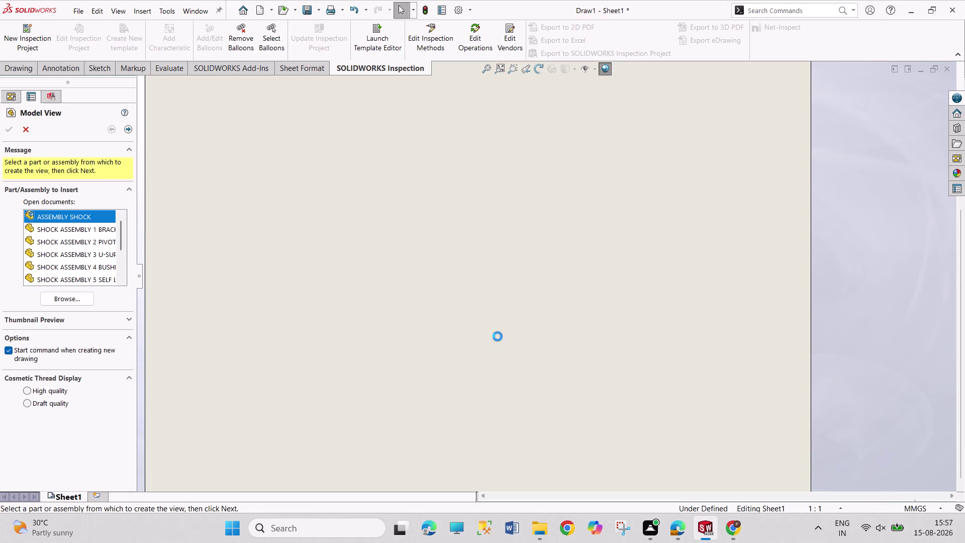
double_click(87, 231)
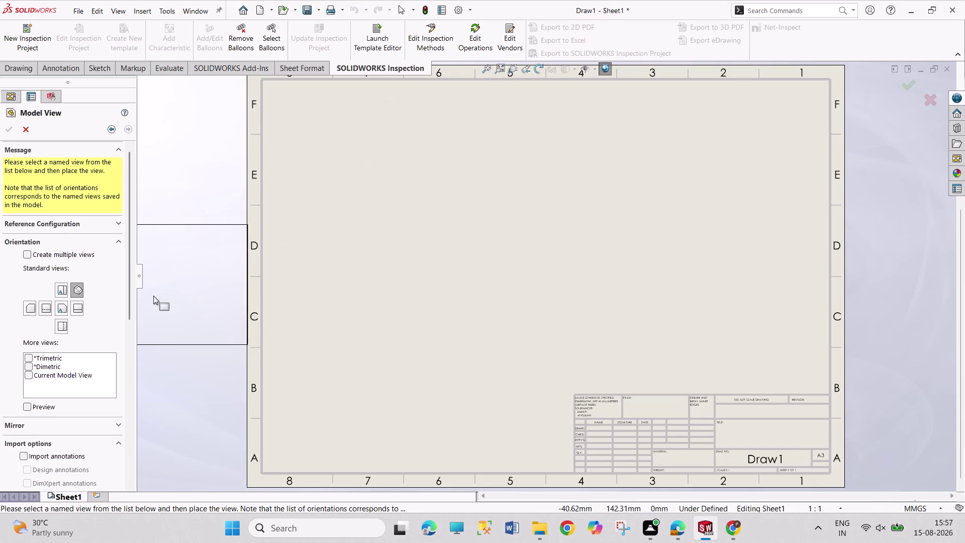
Pick a standard view orientation and switch to a custom scale, first trying 1:1.
click(63, 307)
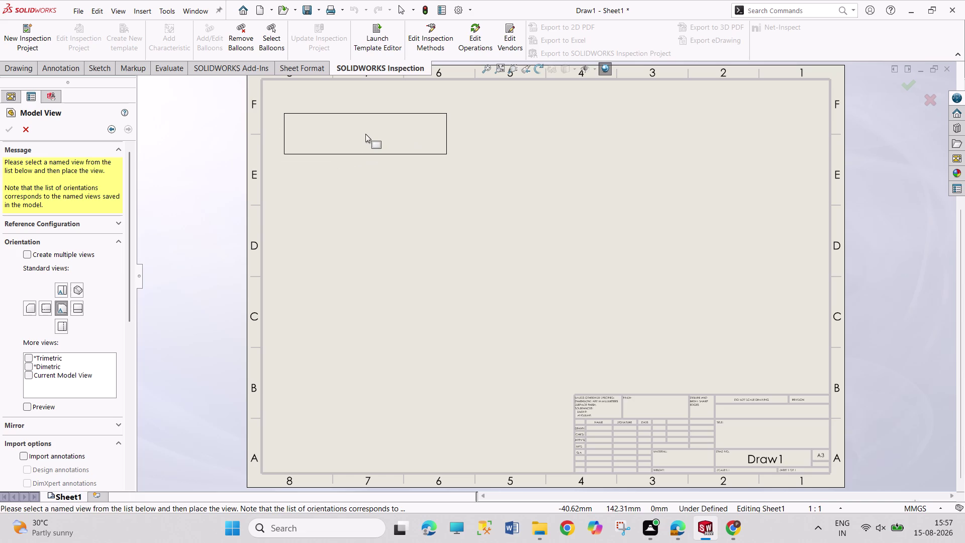
click(59, 291)
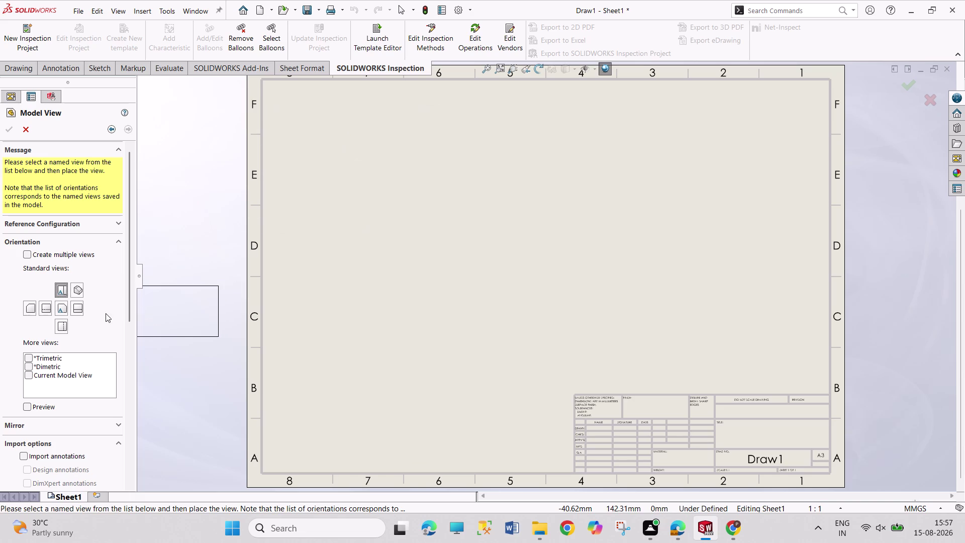
drag(128, 304, 119, 412)
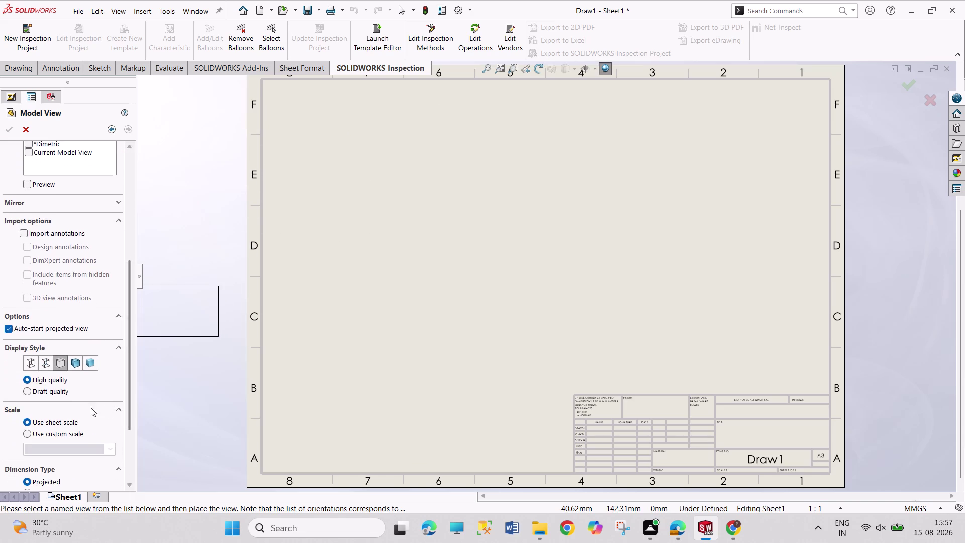
click(71, 429)
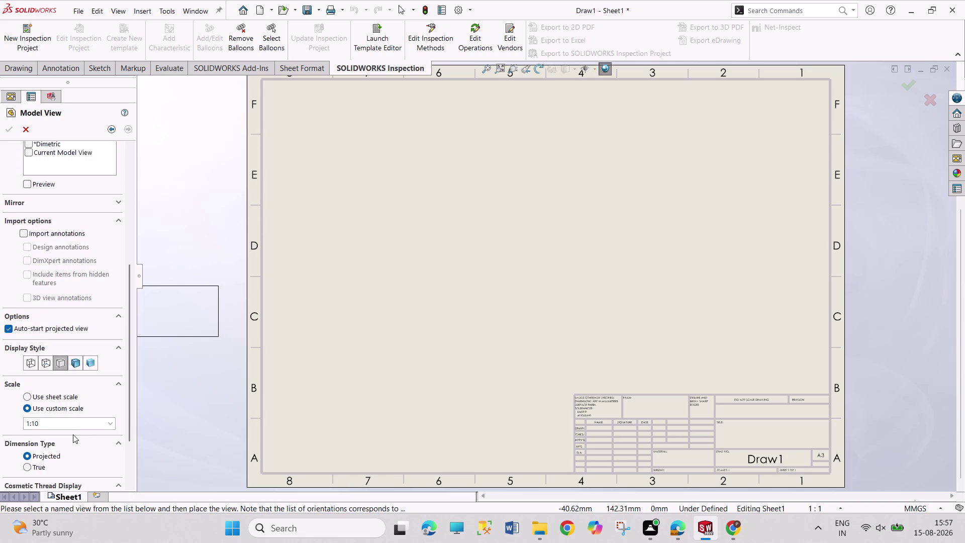
click(108, 423)
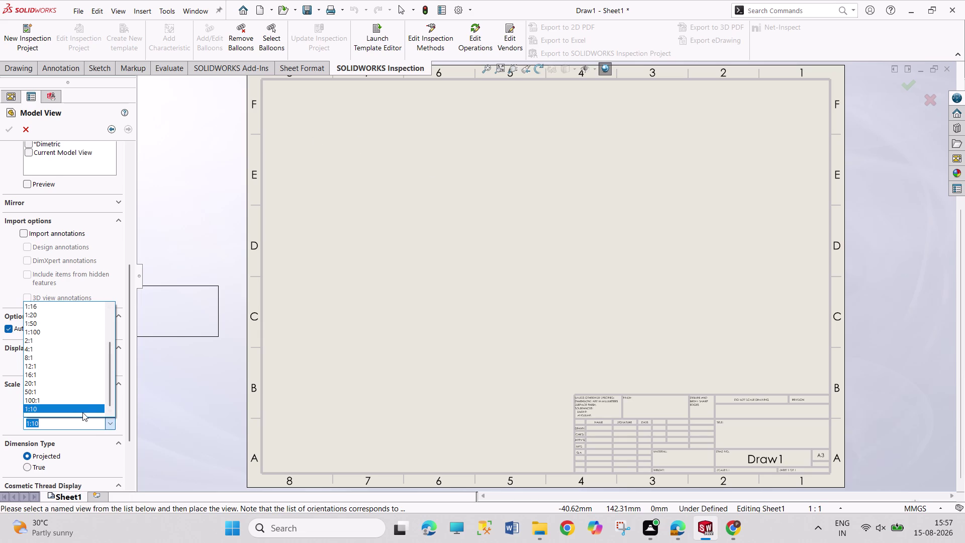
scroll(down, 3)
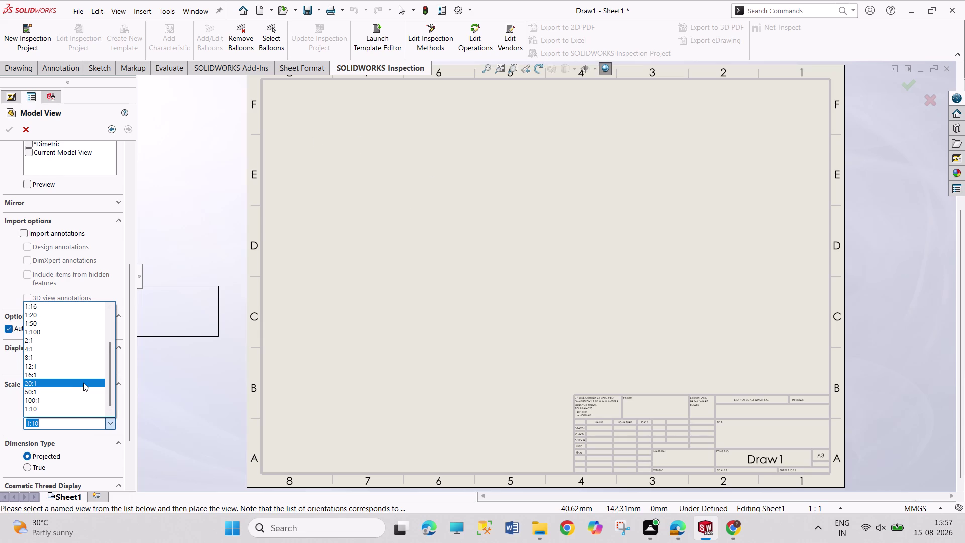
scroll(up, 3)
scroll(up, 3)
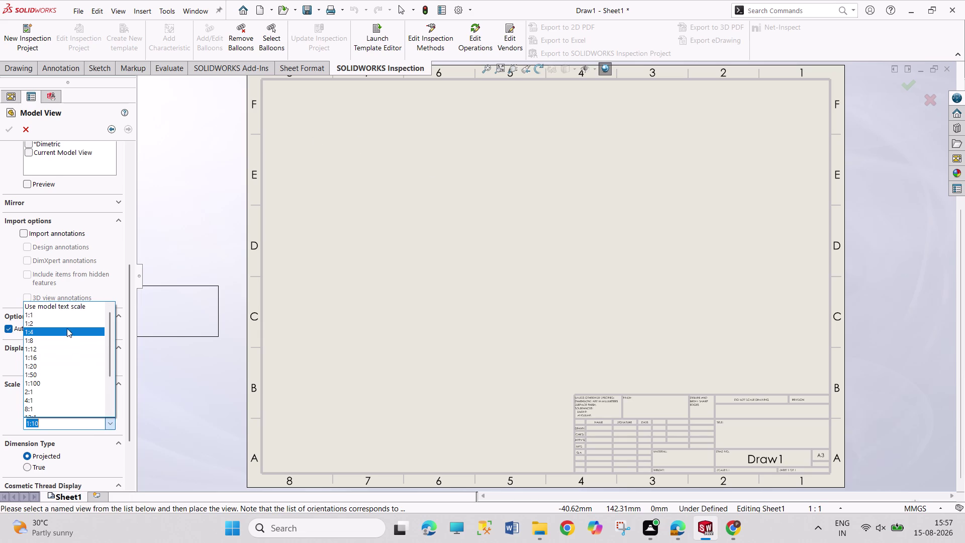
click(67, 315)
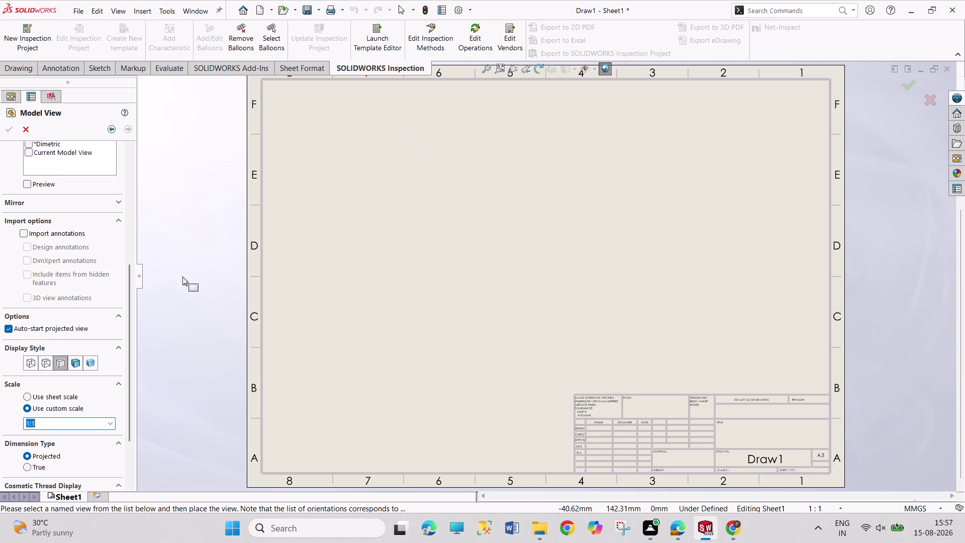
Try a 1:100 scale, then settle on the custom 1:12 scale.
click(111, 425)
scroll(down, 3)
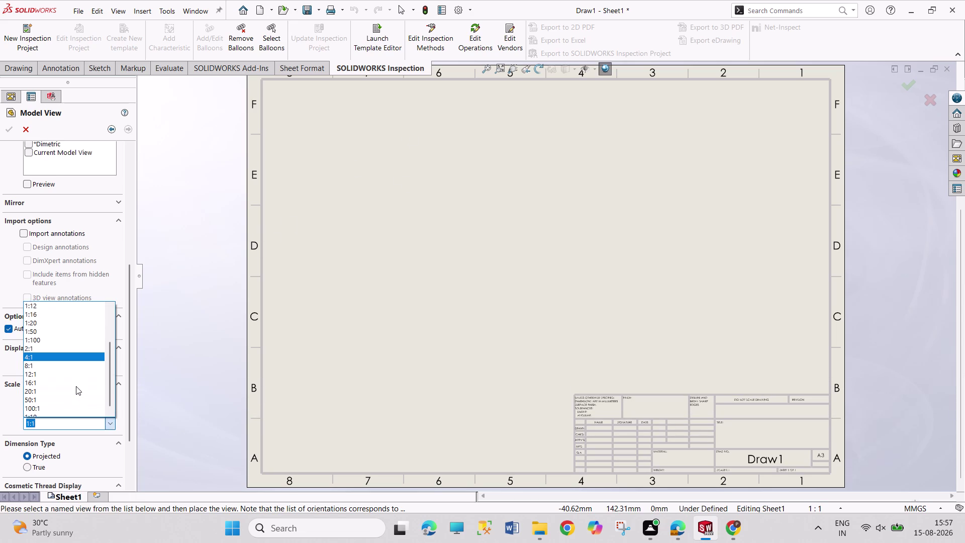
scroll(down, 3)
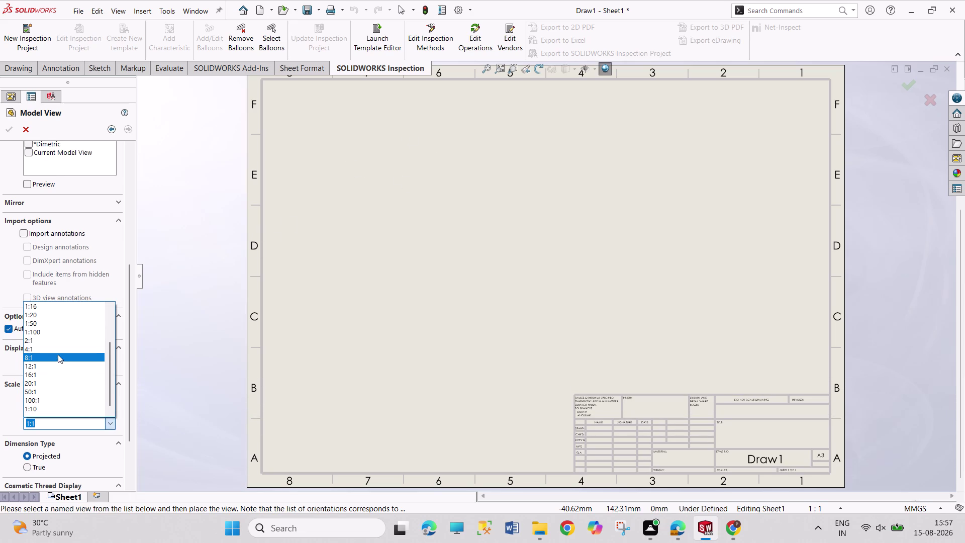
click(69, 330)
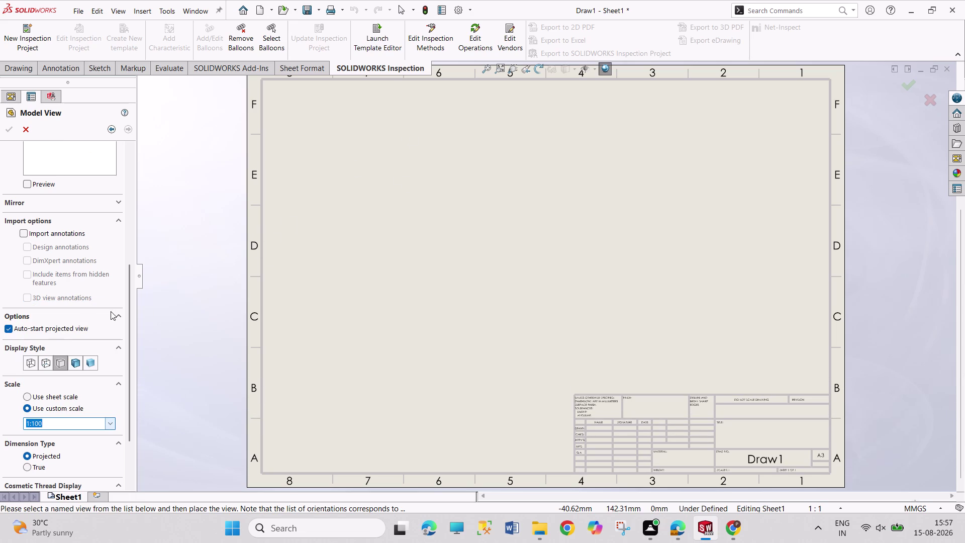
click(113, 421)
scroll(up, 3)
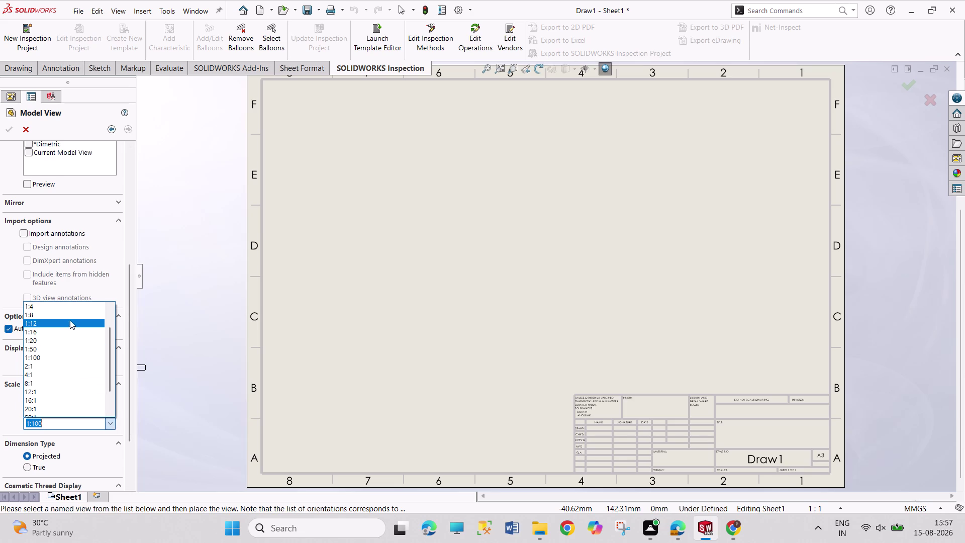
click(70, 321)
click(354, 124)
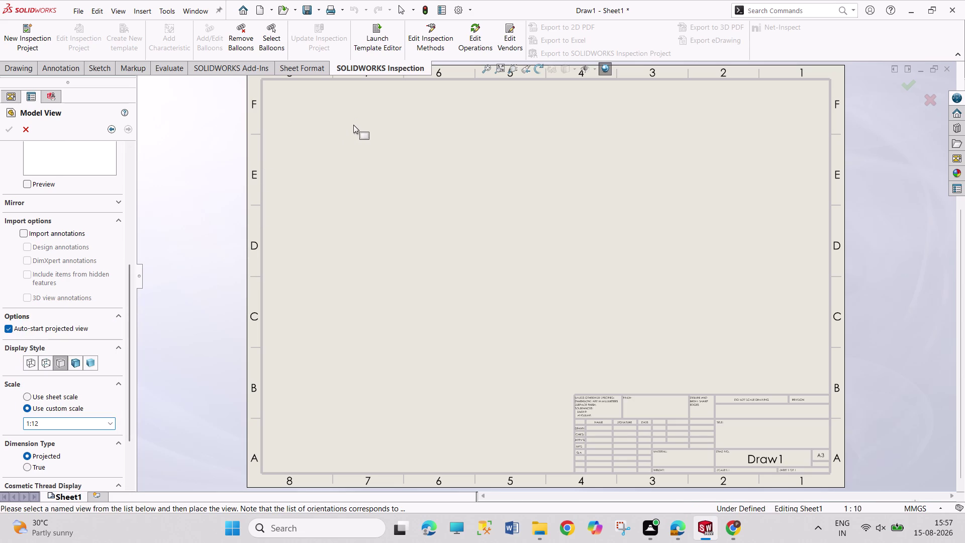